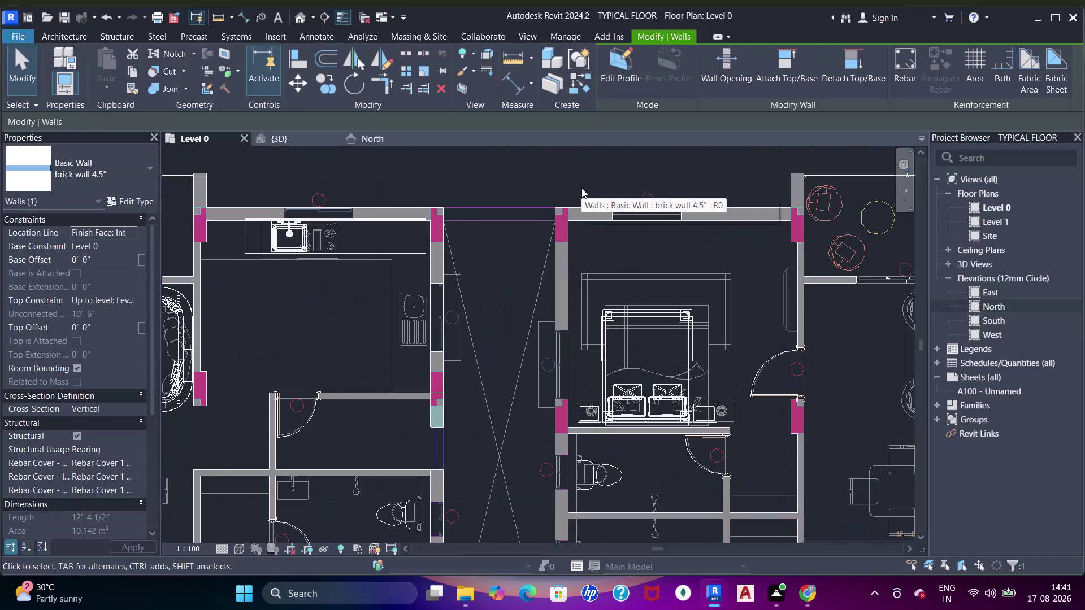
Deselect the brick wall so nothing is selected on the Level 0 plan.
middle_click(628, 219)
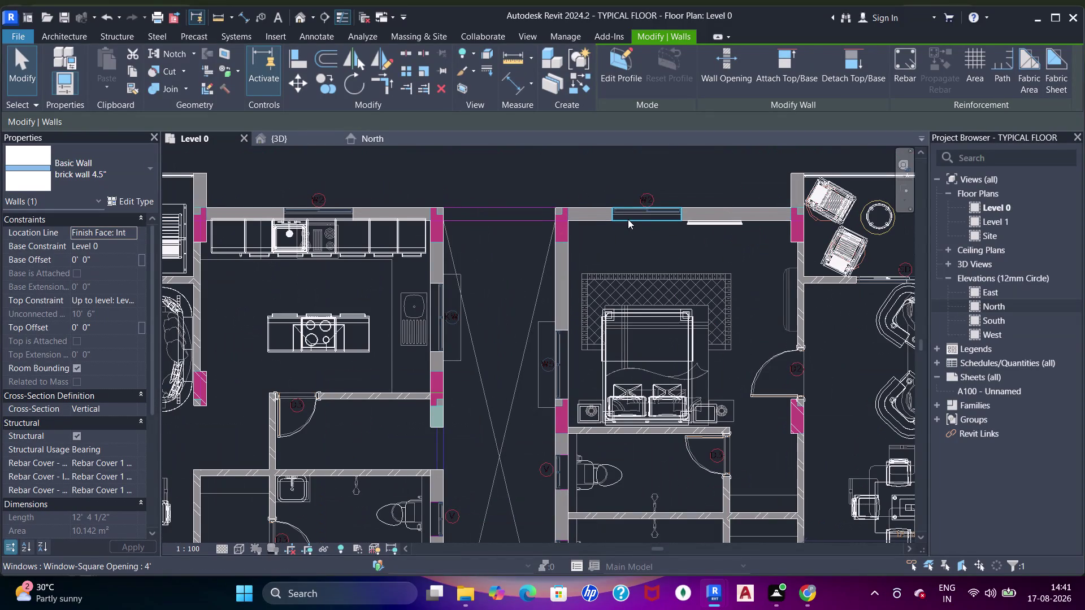
click(697, 218)
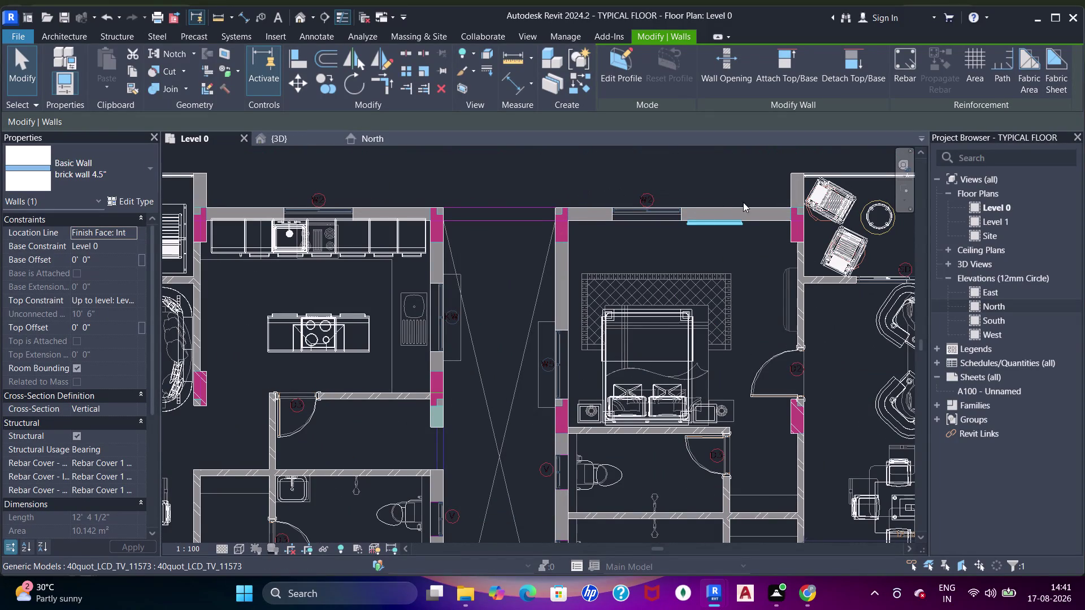
key(Escape)
key(Escape)
Pan across the plan past the lift core and lower apartments.
scroll(down, 3)
middle_drag(508, 271, 528, 198)
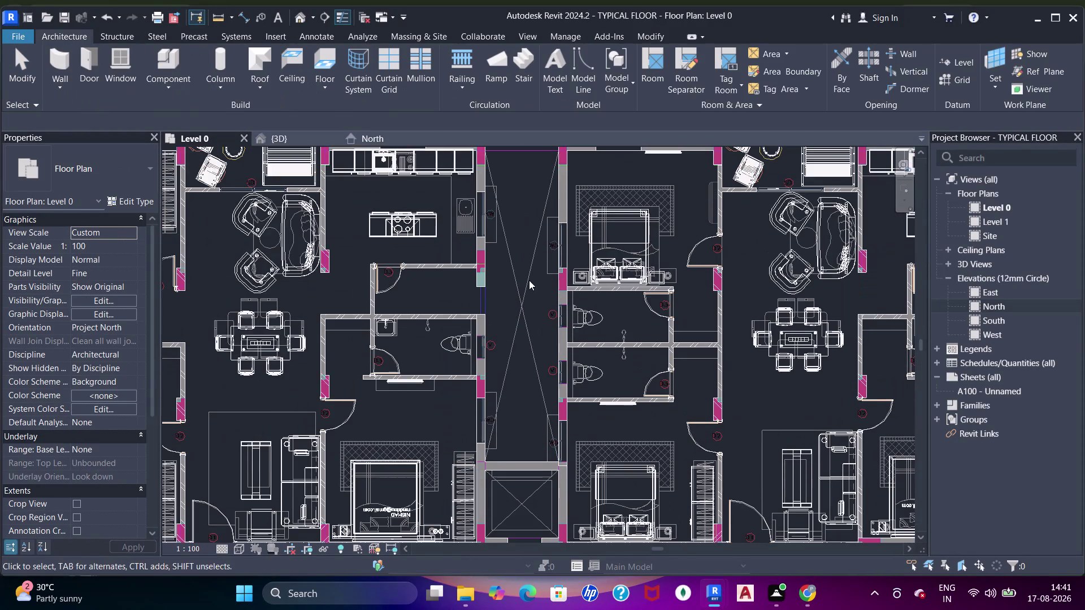
middle_drag(530, 283, 538, 189)
middle_drag(568, 309, 547, 204)
middle_drag(566, 340, 543, 250)
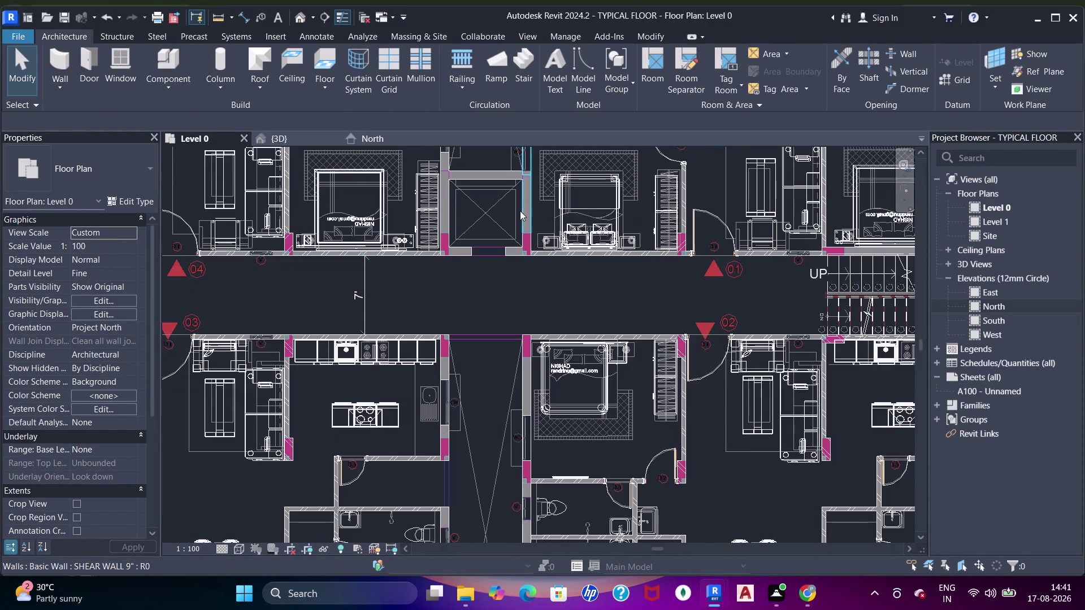
scroll(up, 3)
middle_drag(501, 211, 509, 389)
middle_drag(477, 346, 476, 408)
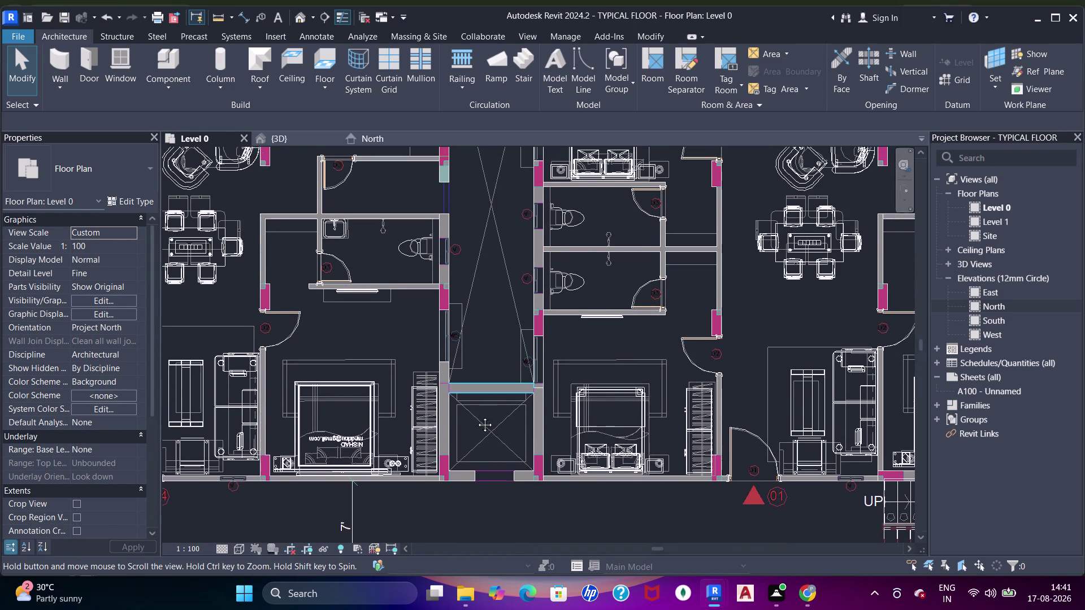
middle_drag(476, 408, 477, 427)
Center the corner bedroom and start an architectural floor sketch with the 2" type.
middle_drag(301, 309, 636, 340)
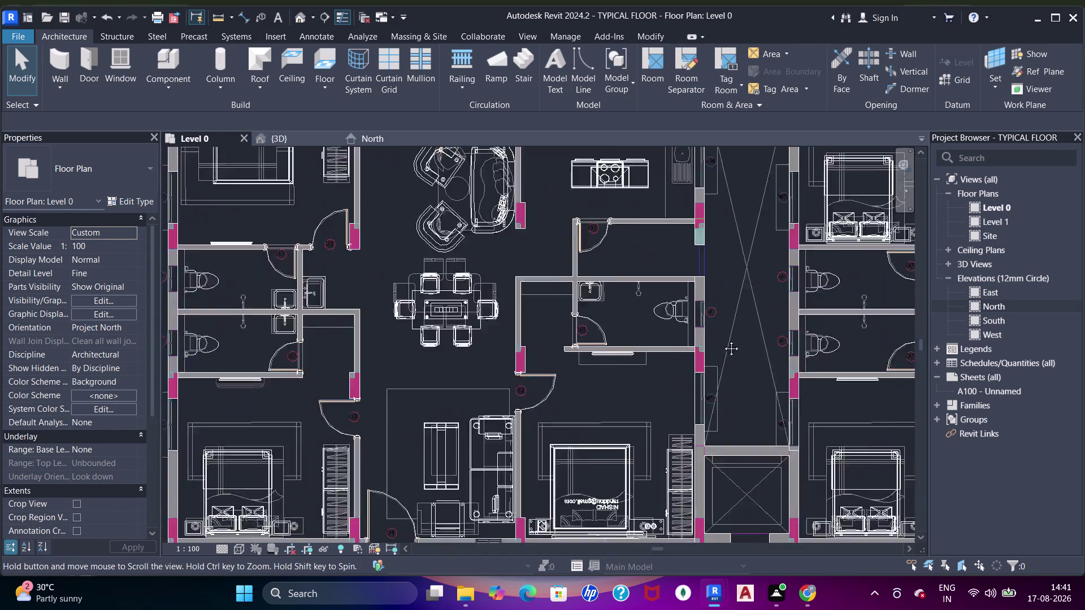
middle_drag(636, 340, 737, 336)
scroll(down, 3)
middle_drag(420, 334, 411, 452)
scroll(up, 3)
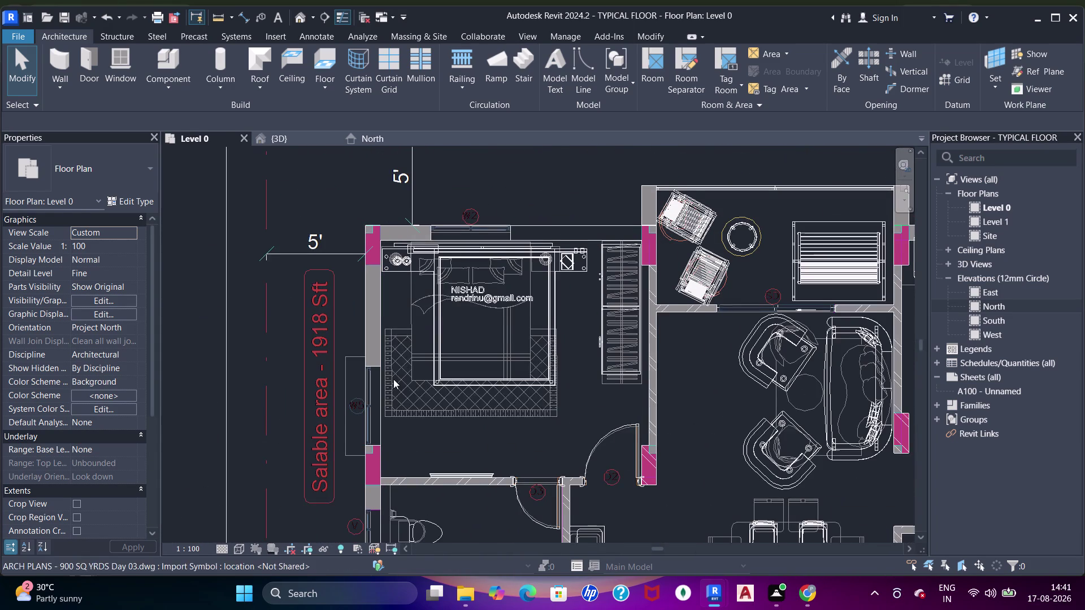
middle_drag(393, 380, 393, 349)
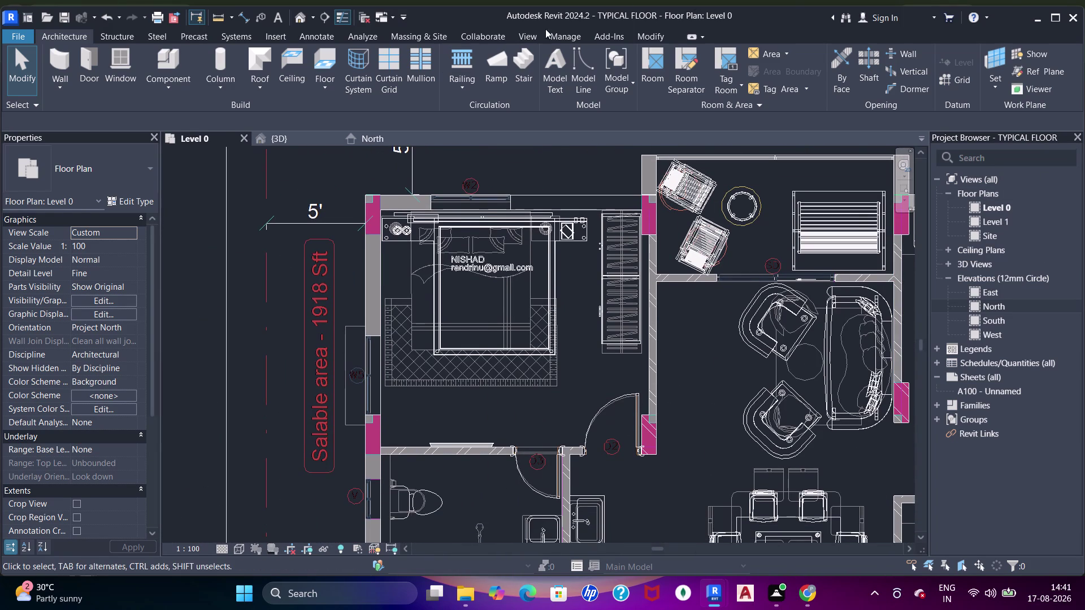
click(330, 66)
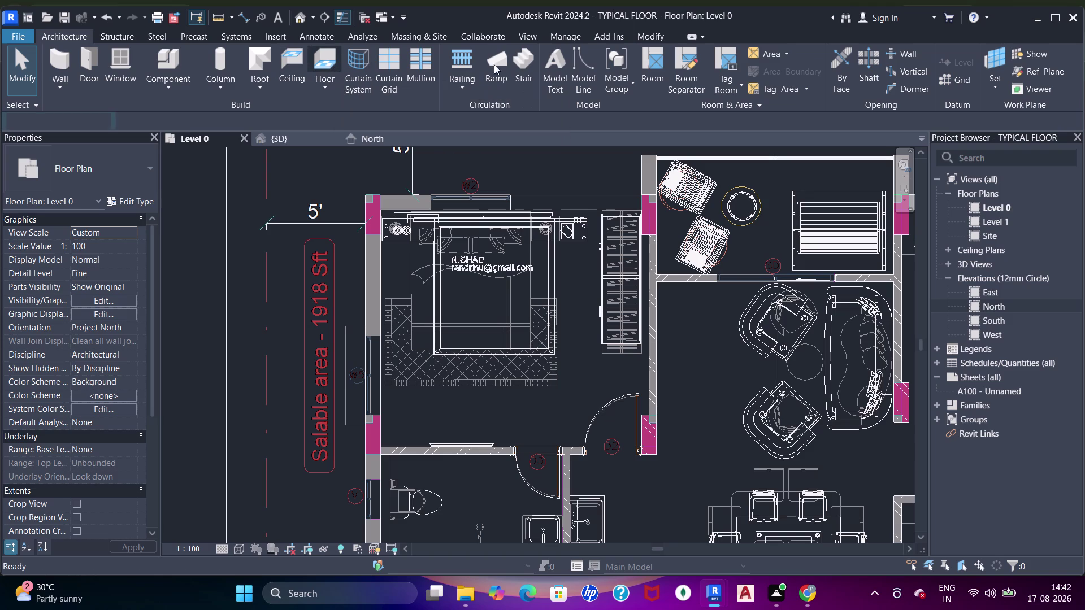
scroll(up, 3)
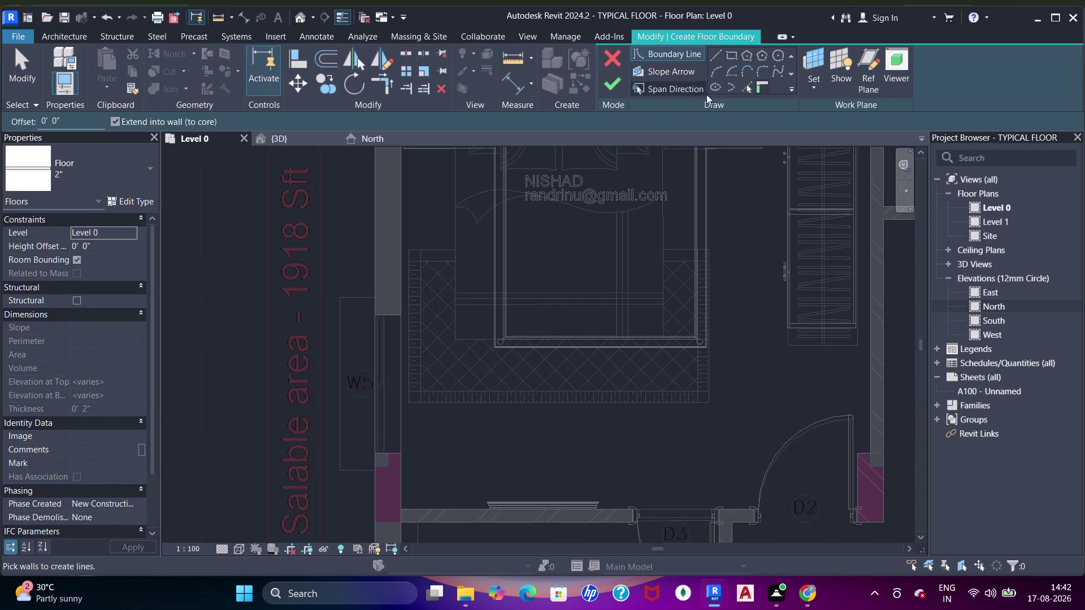
Duplicate the 2" floor type as a new type named 4".
click(62, 181)
key(Escape)
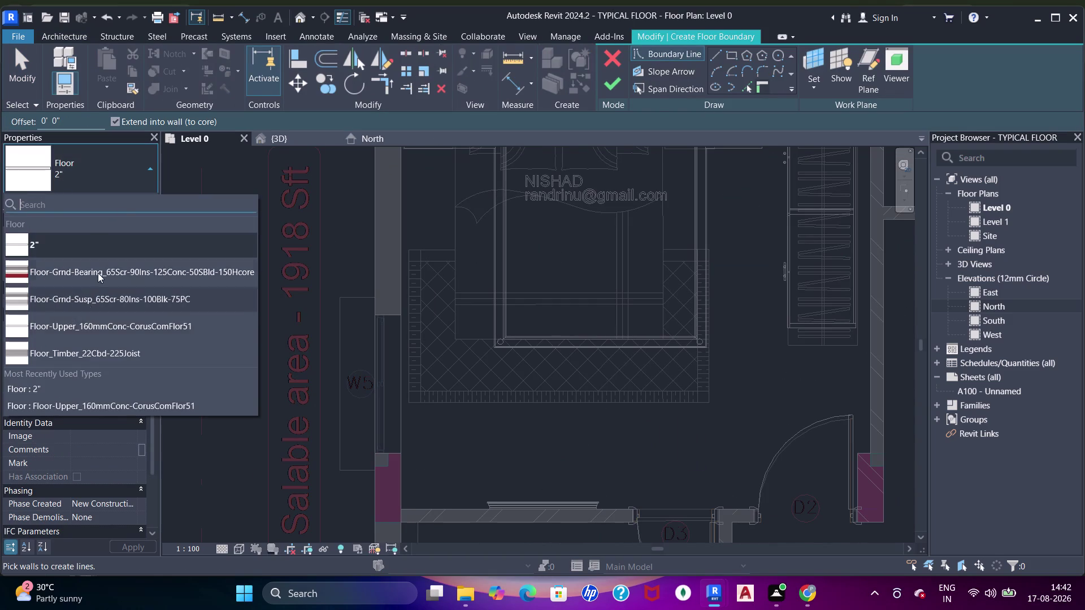
click(132, 205)
click(846, 130)
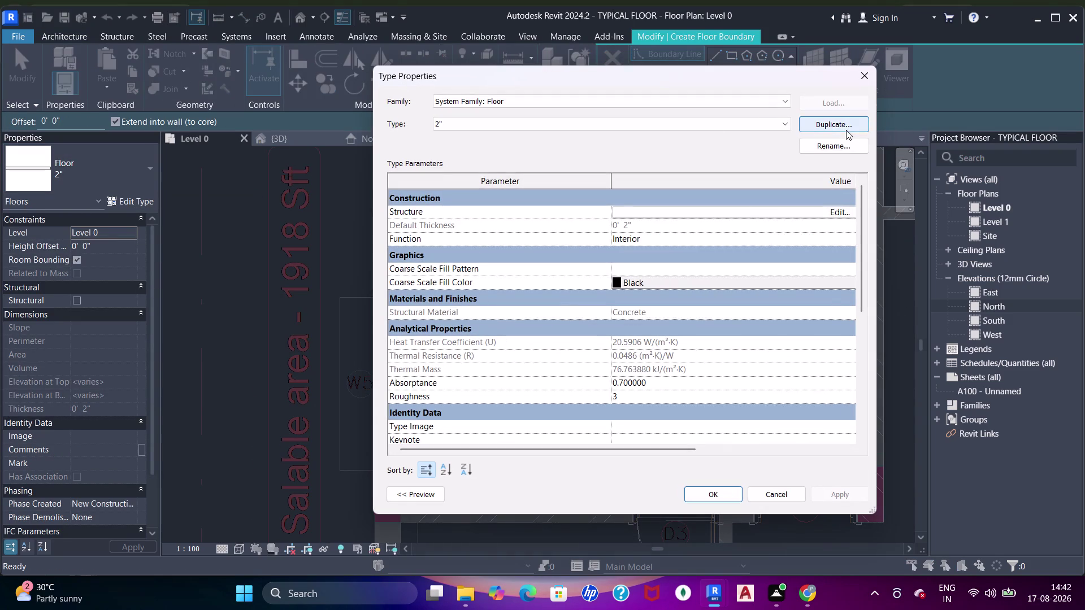
text(4)
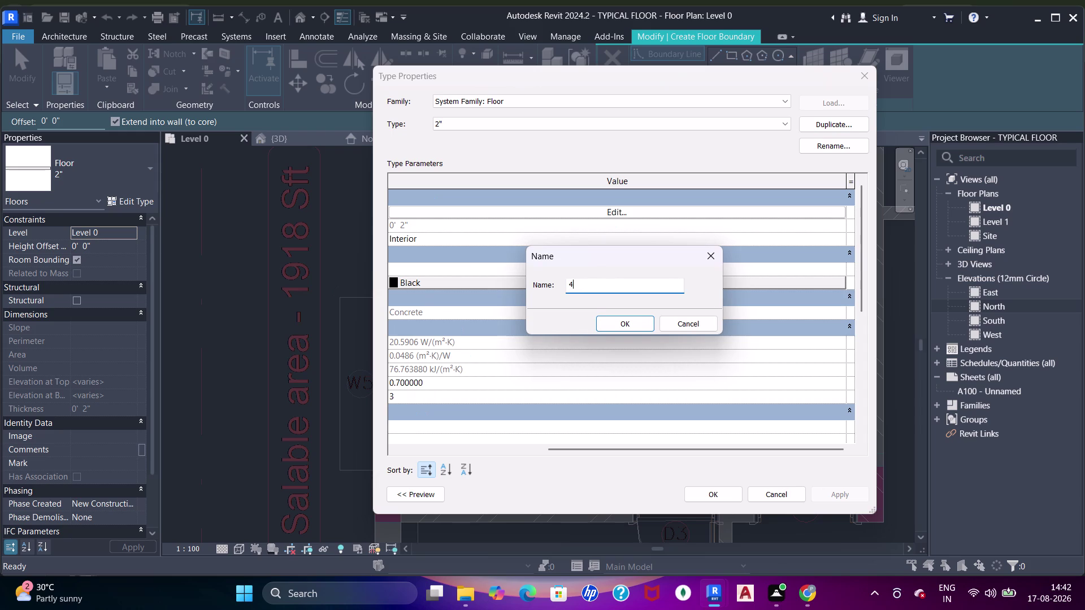
text(")
key(Return)
Set the 4" type's concrete structure layer thickness to 4" and confirm.
click(660, 213)
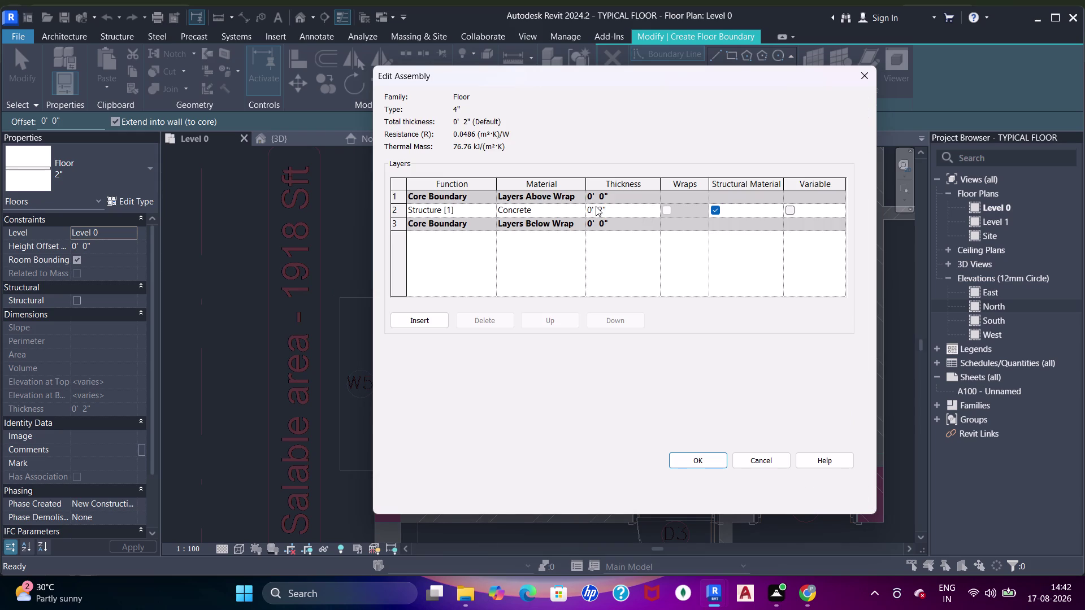
click(618, 210)
text(4")
key(Return)
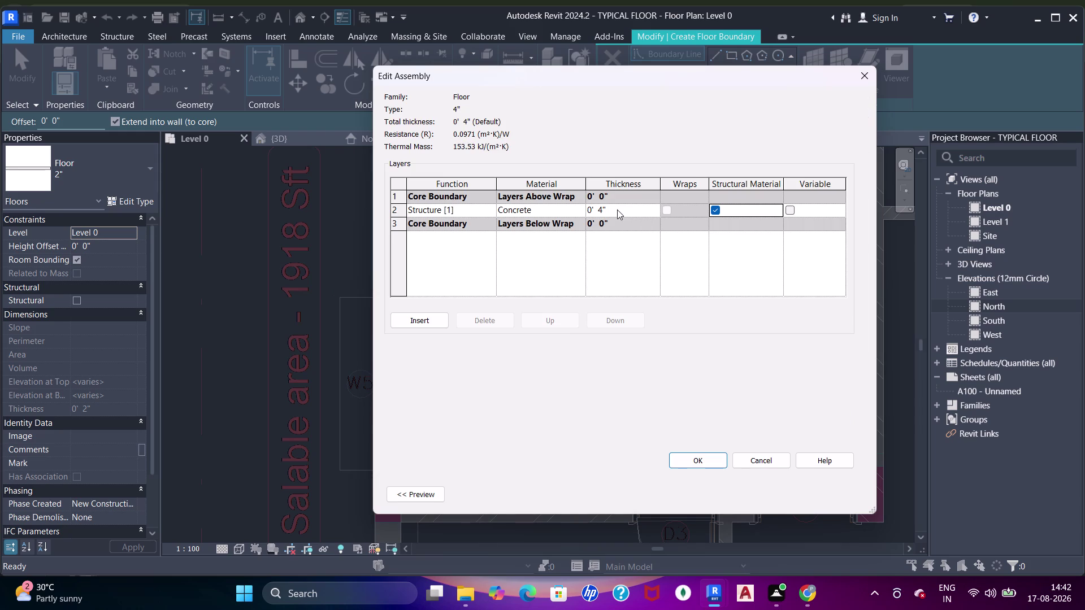
click(704, 461)
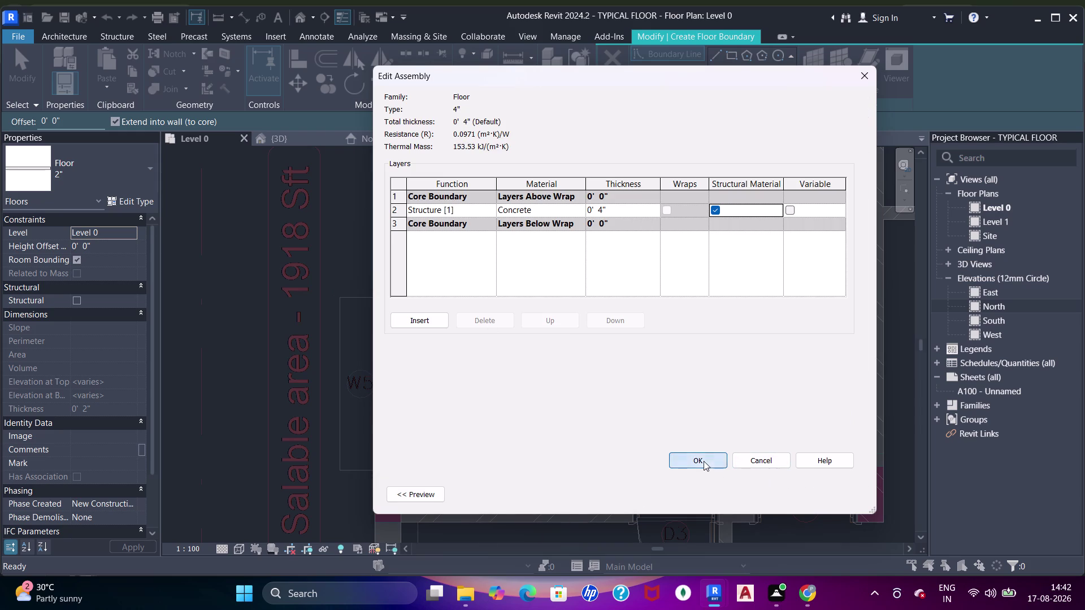
drag(834, 497, 826, 497)
click(705, 495)
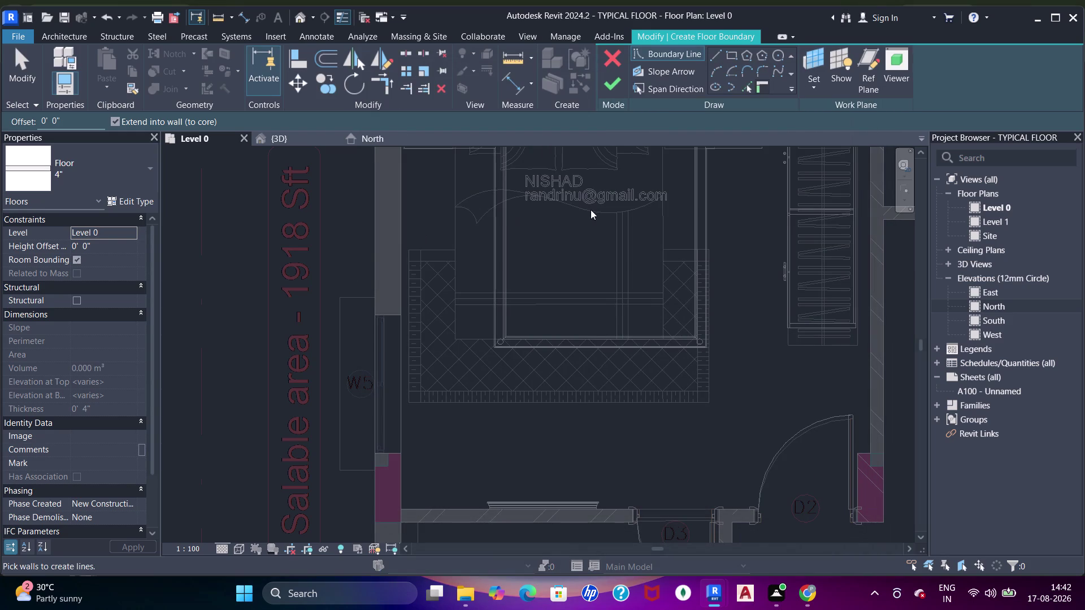
Pick boundary lines along the left wall and first window opening, down to the column edge.
click(750, 81)
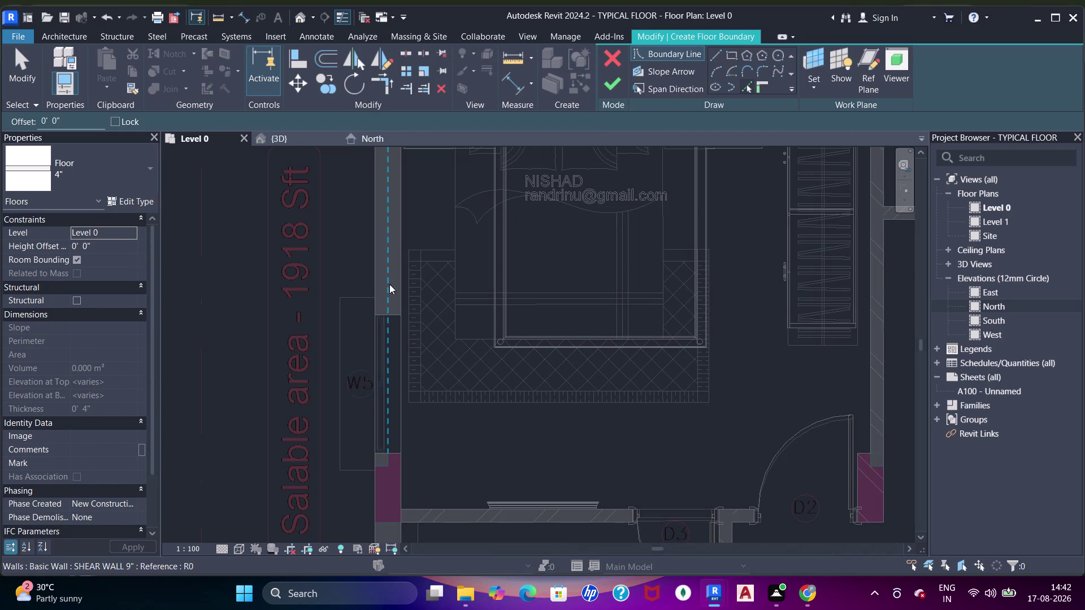
scroll(up, 3)
middle_drag(292, 357, 361, 338)
click(422, 270)
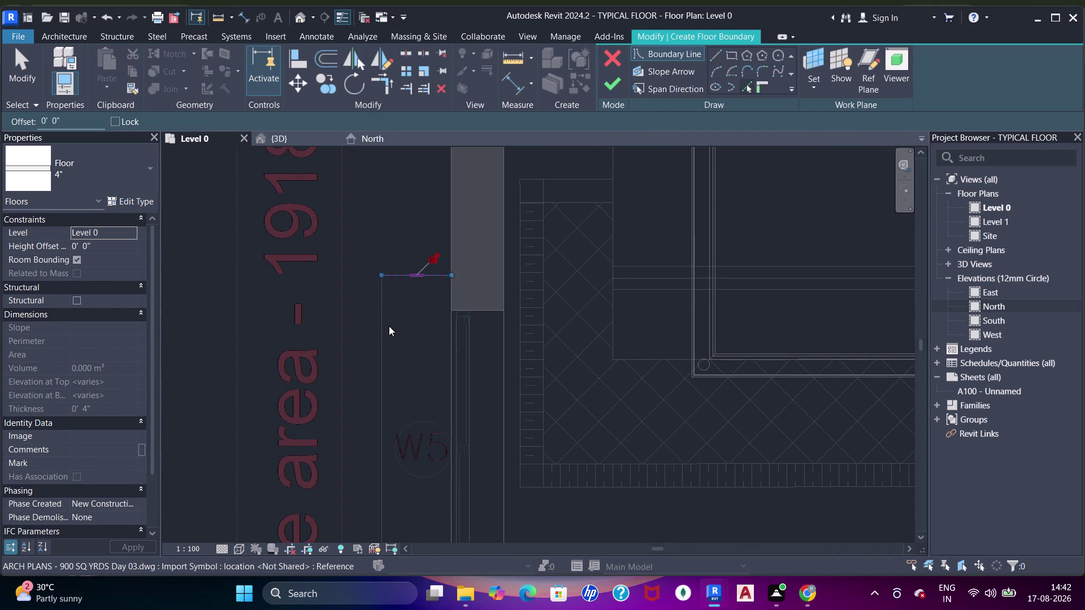
click(386, 332)
middle_drag(406, 366, 406, 202)
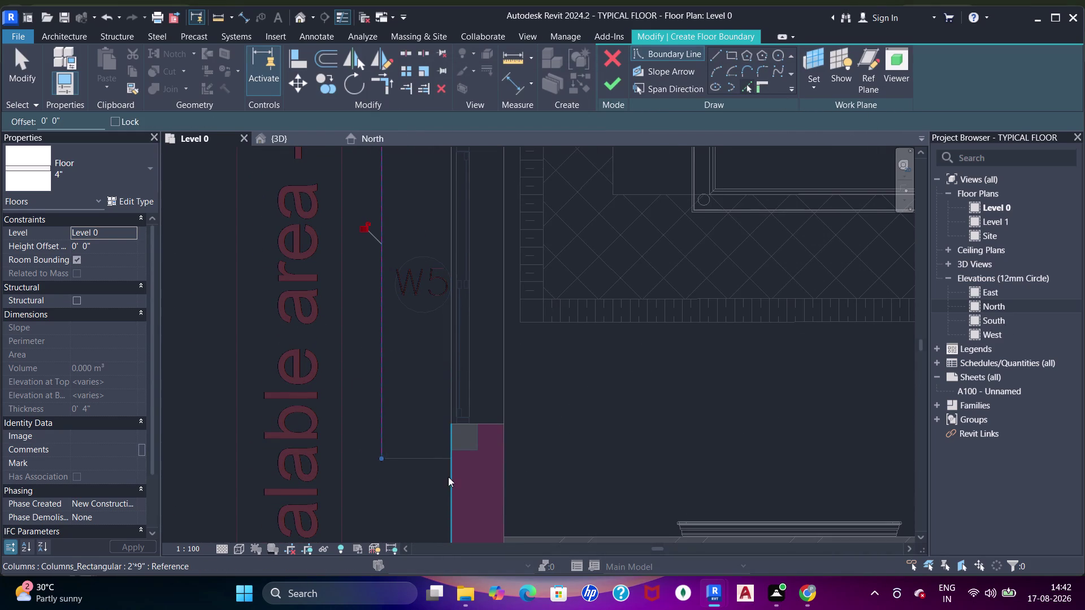
drag(448, 448, 436, 455)
click(422, 460)
key(Escape)
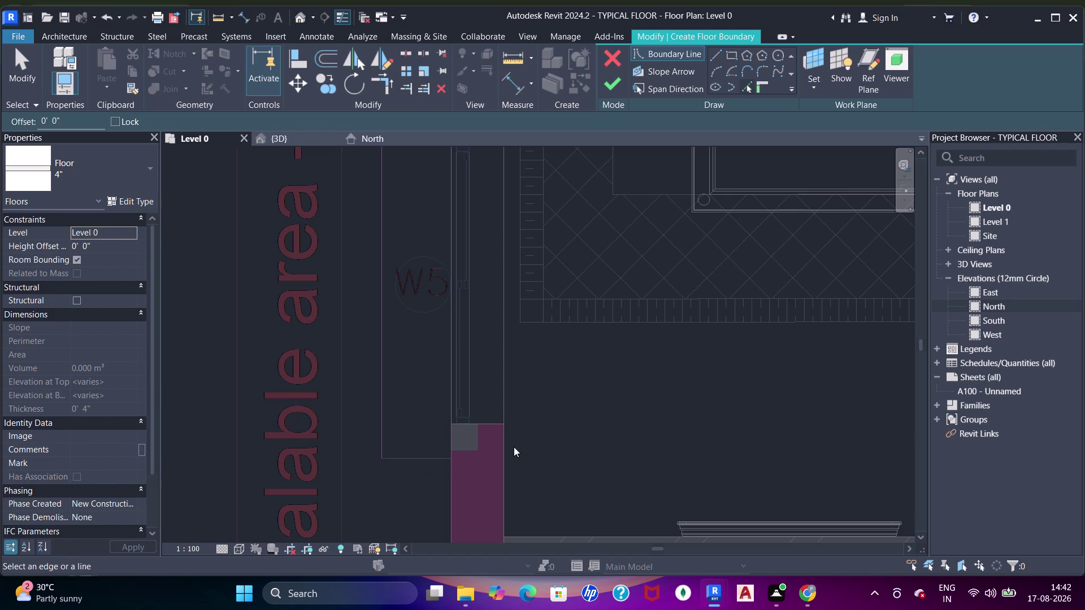
key(Escape)
key(Escape)
Trim the first window's short boundary lines to corners with the wall boundary using TR.
click(741, 89)
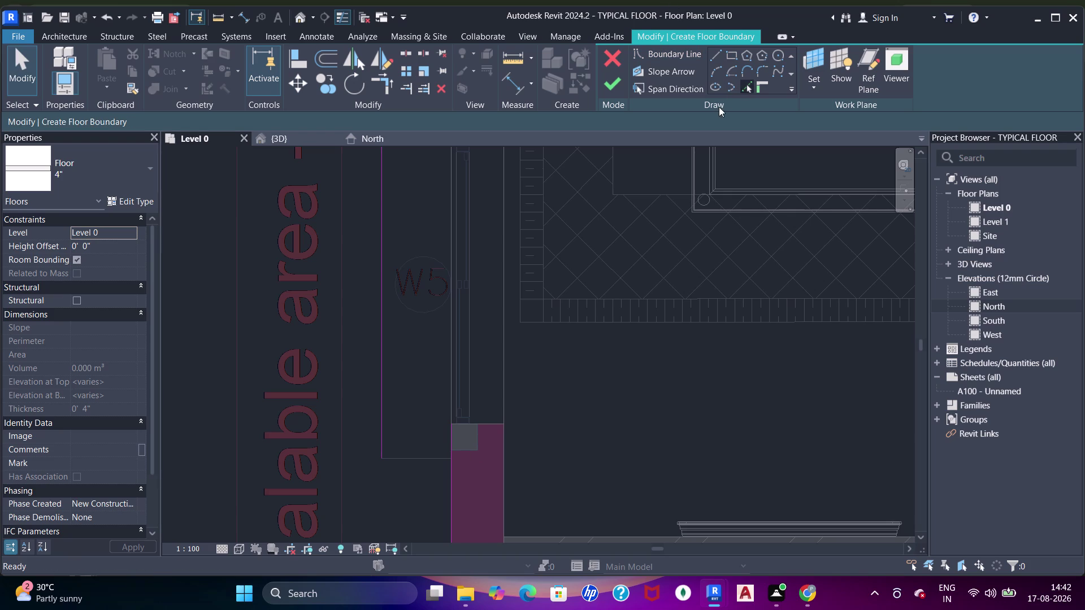
drag(415, 462, 425, 455)
key(Escape)
key(Escape)
text(t)
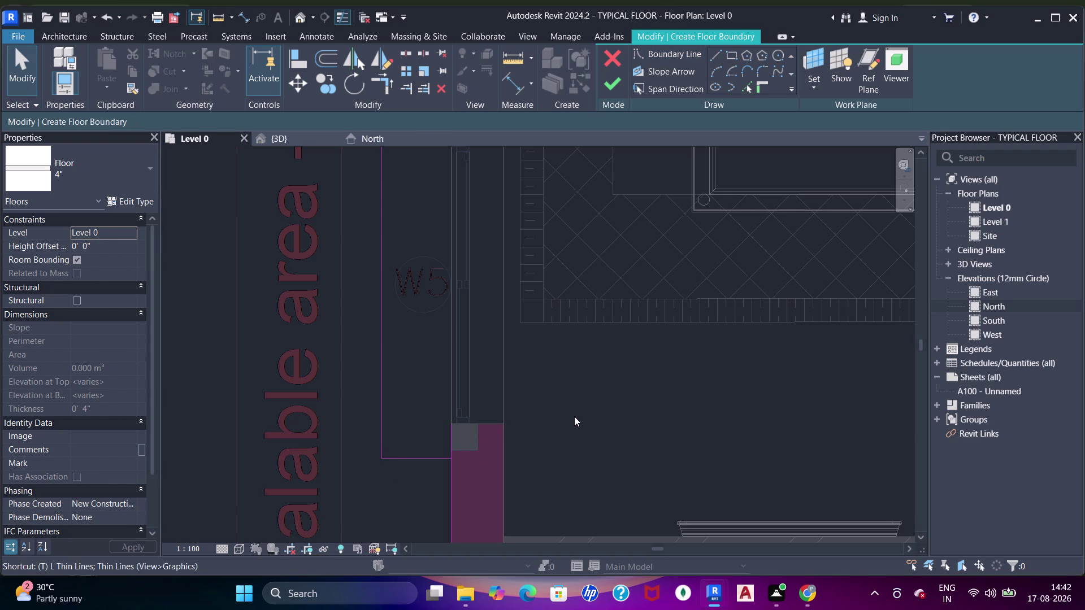
text(r)
click(447, 440)
scroll(down, 3)
middle_drag(446, 311, 459, 418)
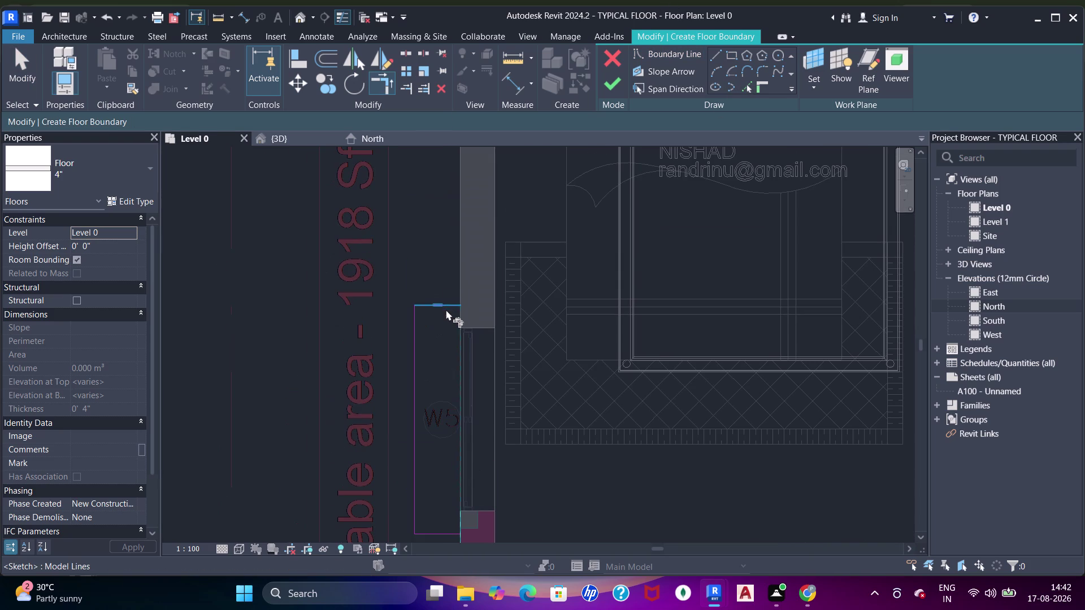
click(446, 309)
middle_drag(455, 373, 440, 198)
click(424, 355)
click(442, 326)
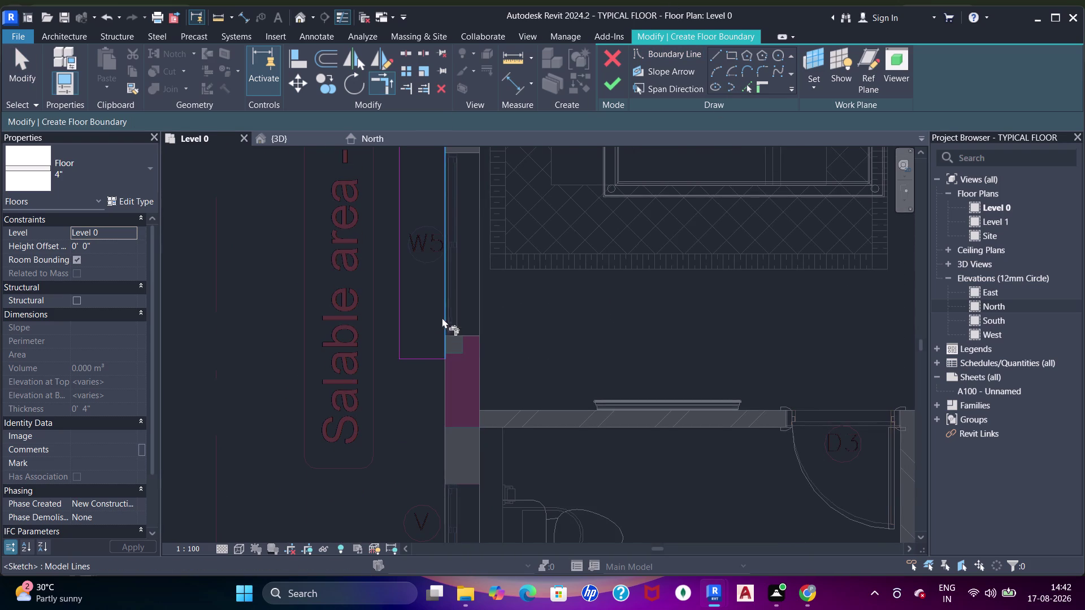
Pick boundary lines along the top, side, bottom and wall edges of the next W5 recess.
scroll(down, 3)
middle_drag(491, 252, 449, 334)
middle_drag(433, 300, 432, 326)
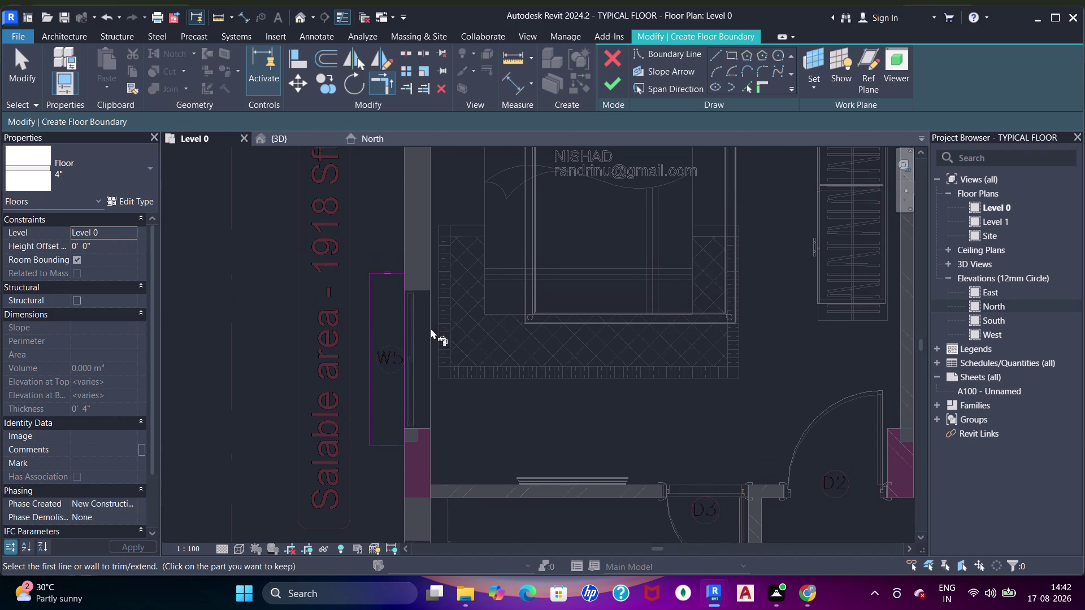
scroll(down, 3)
middle_drag(504, 219, 490, 344)
middle_drag(482, 389, 500, 201)
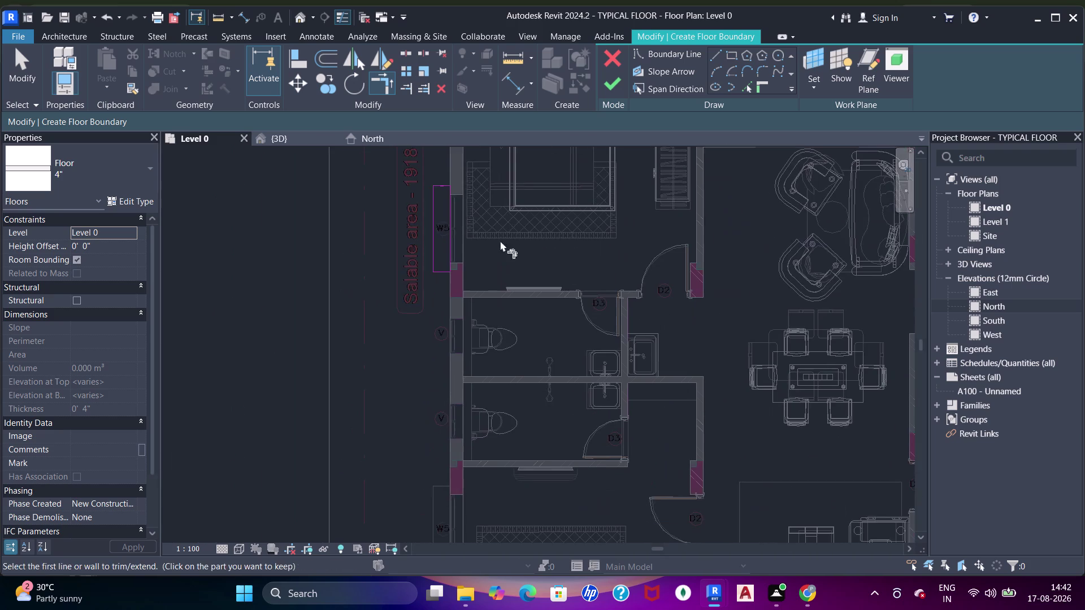
middle_drag(497, 338, 511, 211)
scroll(up, 3)
click(749, 91)
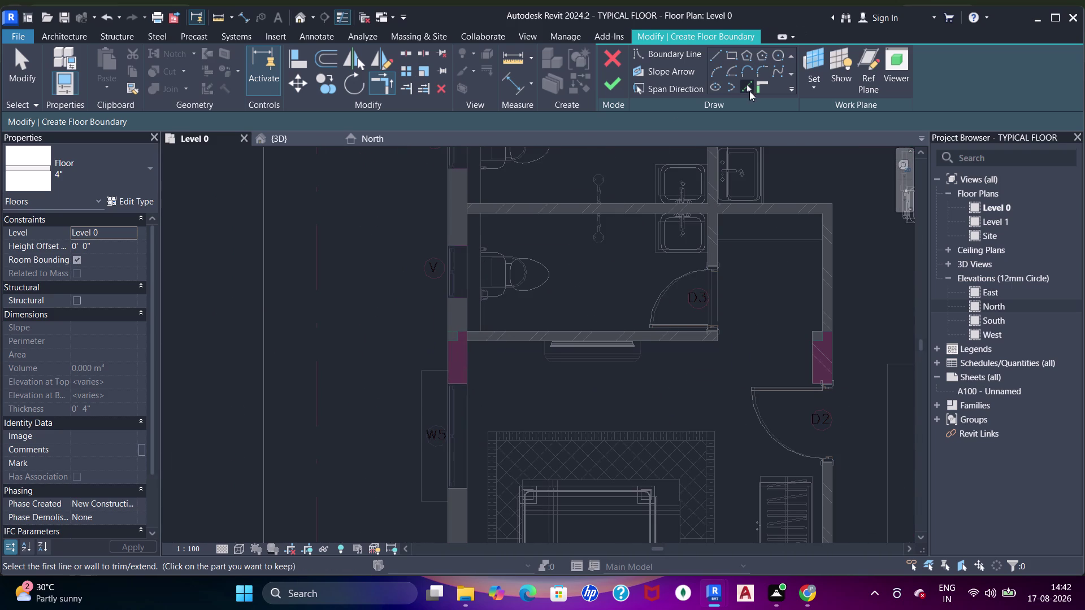
middle_drag(515, 344, 544, 254)
scroll(up, 3)
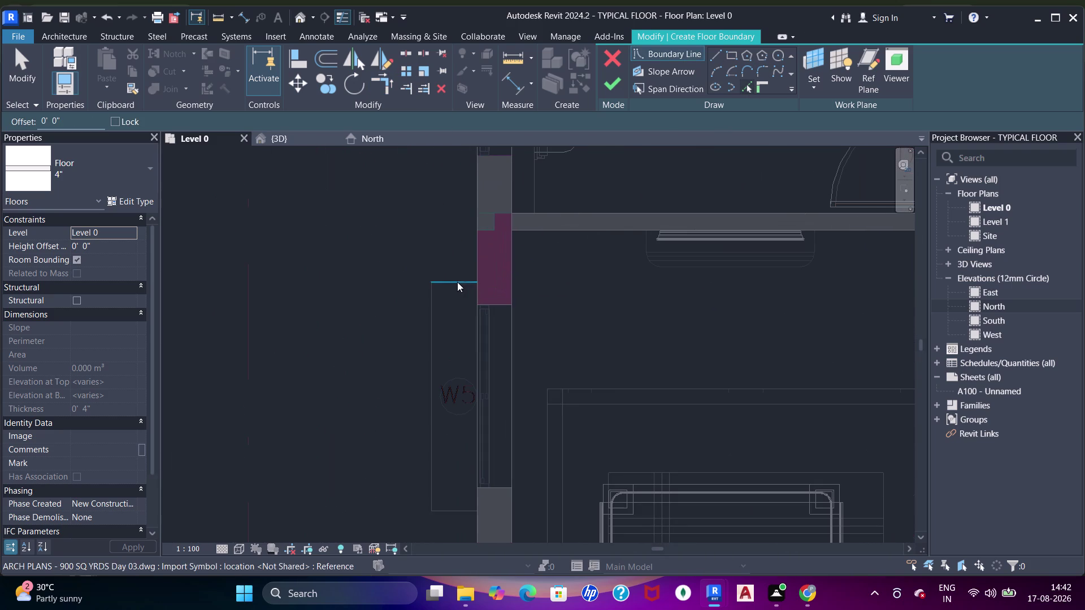
click(457, 282)
click(422, 333)
click(438, 334)
click(435, 361)
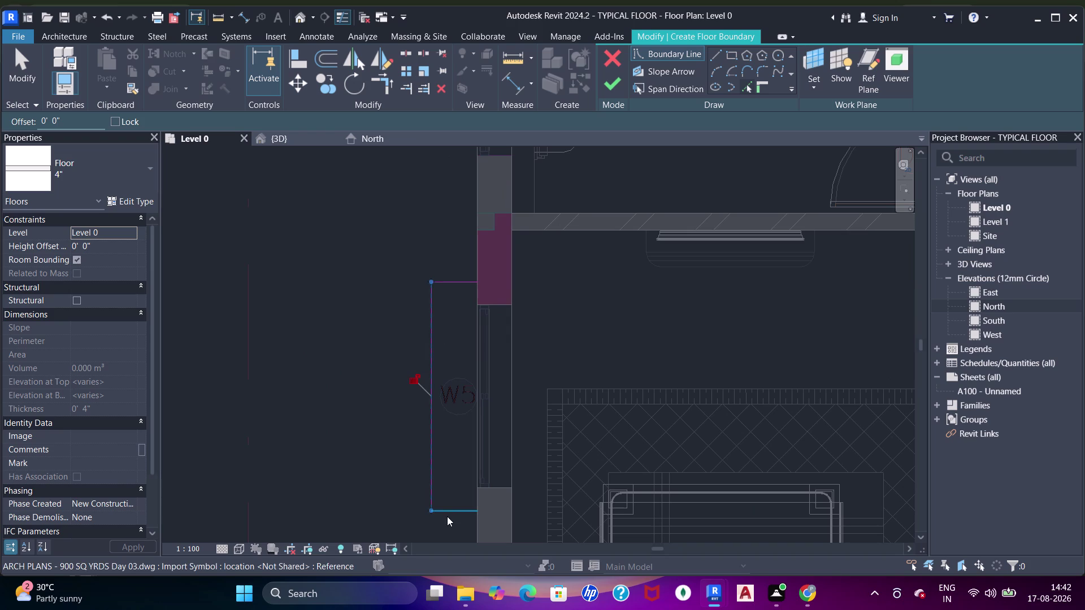
click(447, 517)
click(477, 493)
scroll(up, 3)
click(478, 498)
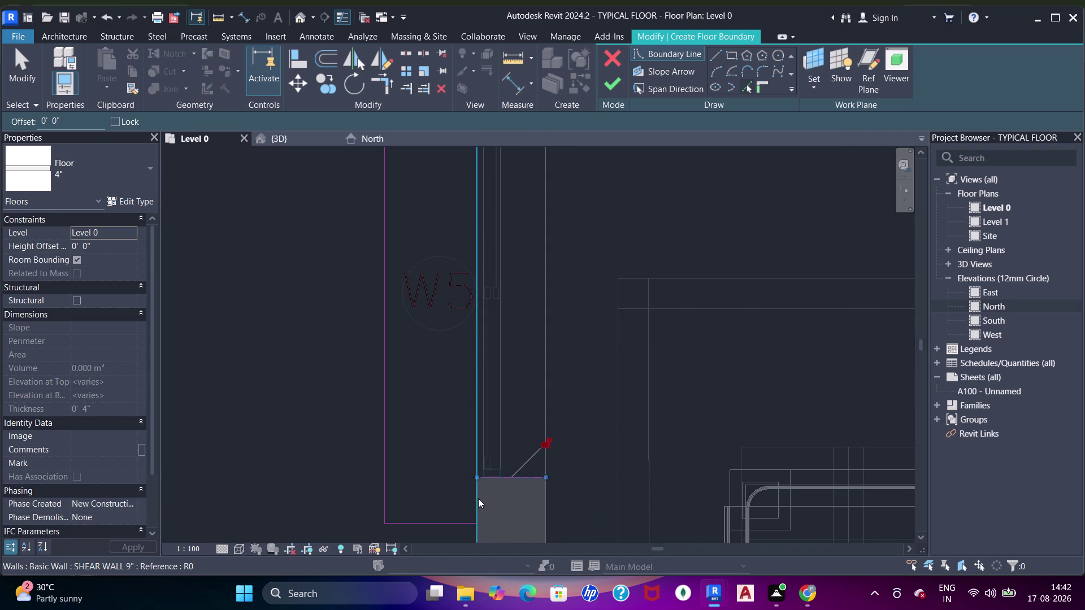
key(Escape)
key(Escape)
Trim the recess's bottom and top lines into corners with the wall edge.
key(t)
key(r)
click(462, 521)
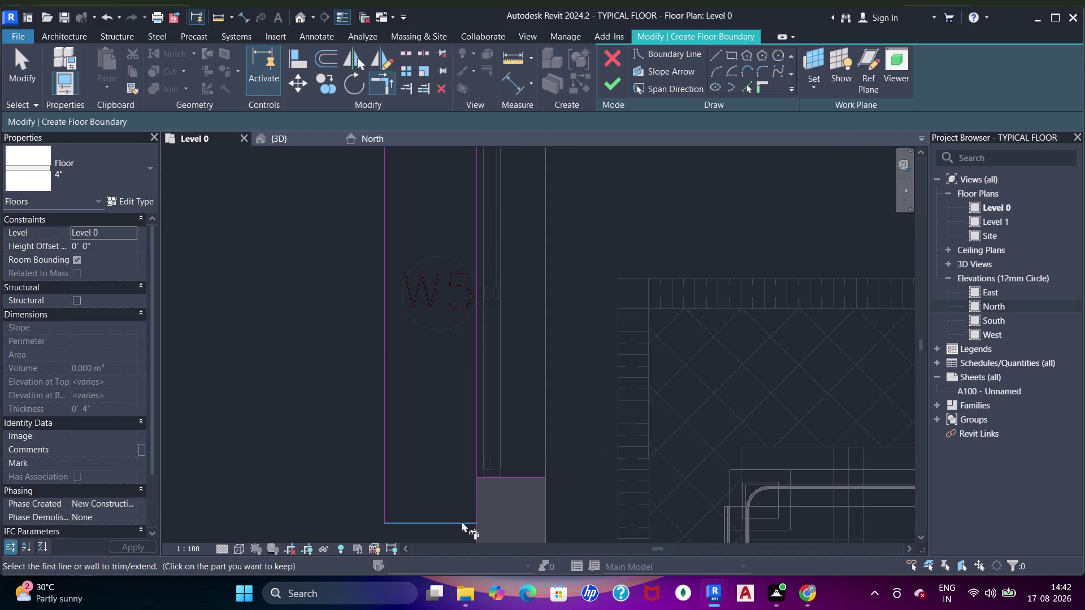
click(477, 502)
middle_drag(463, 361, 484, 476)
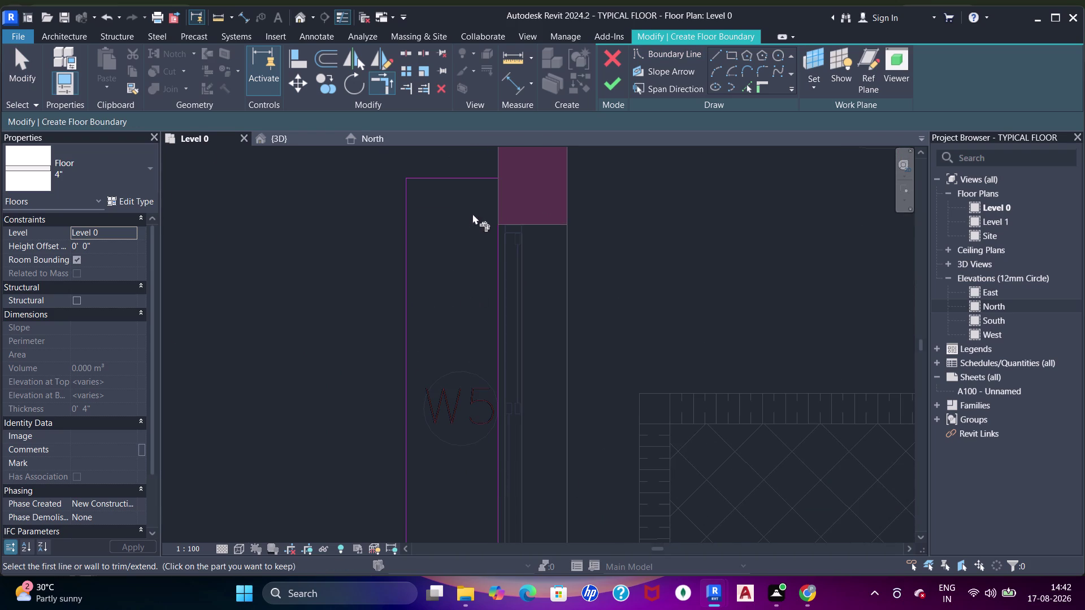
click(486, 181)
click(499, 242)
scroll(down, 3)
middle_drag(516, 317, 515, 208)
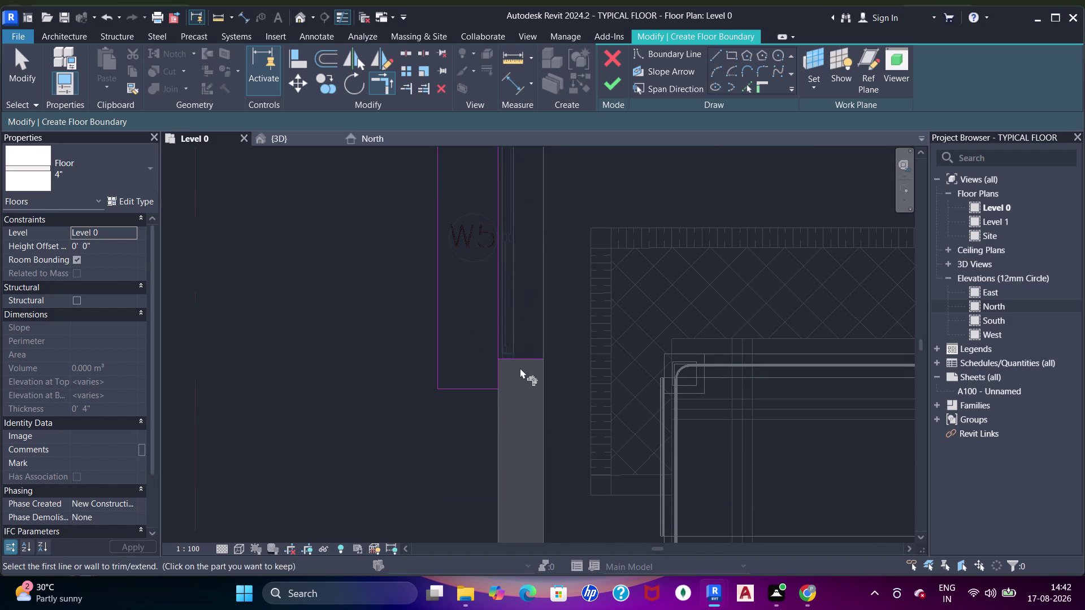
key(Escape)
key(Escape)
key(Escape)
drag(533, 381, 512, 331)
key(Delete)
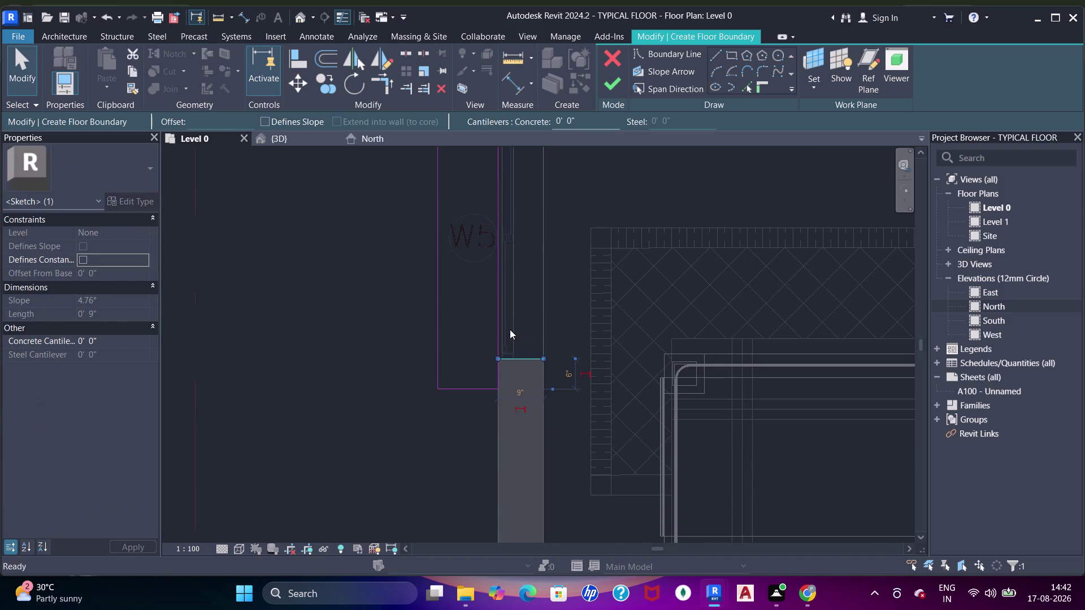
Pick boundary lines around the following W5 recess: its edges, the column and the wall.
scroll(down, 3)
middle_drag(508, 357, 522, 408)
scroll(up, 3)
scroll(down, 3)
middle_drag(538, 357, 510, 323)
scroll(down, 3)
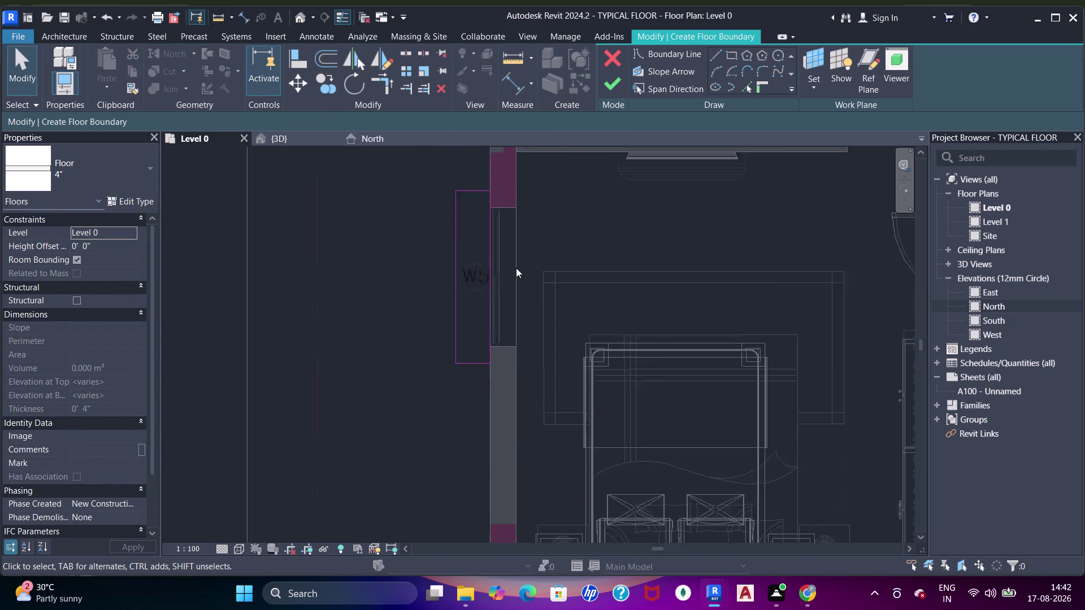
scroll(down, 3)
middle_drag(538, 309, 541, 234)
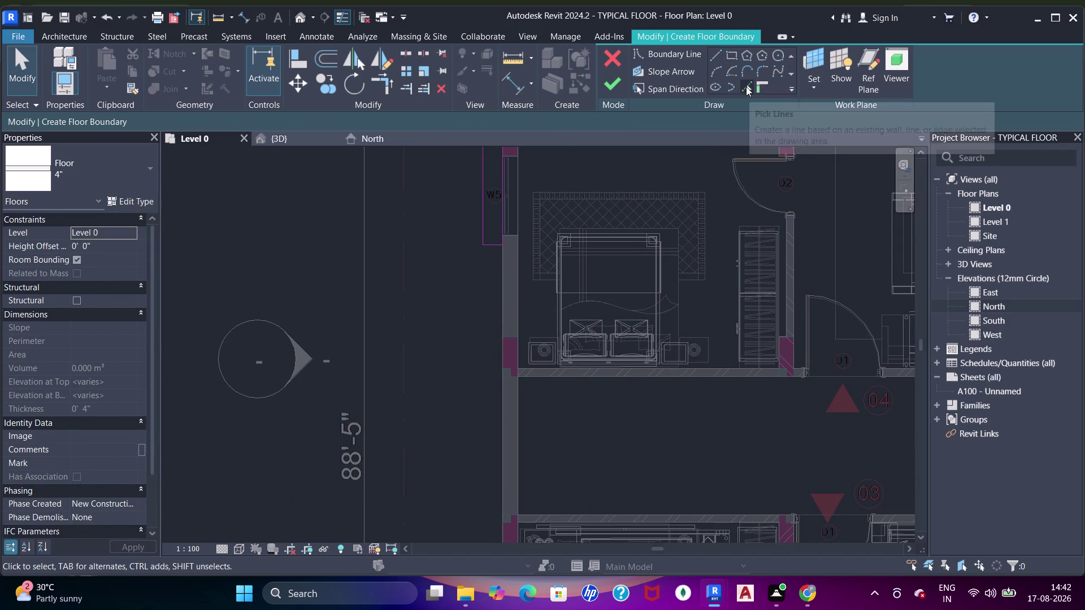
drag(747, 87, 725, 87)
middle_drag(539, 356, 554, 216)
middle_drag(528, 346, 548, 138)
scroll(up, 3)
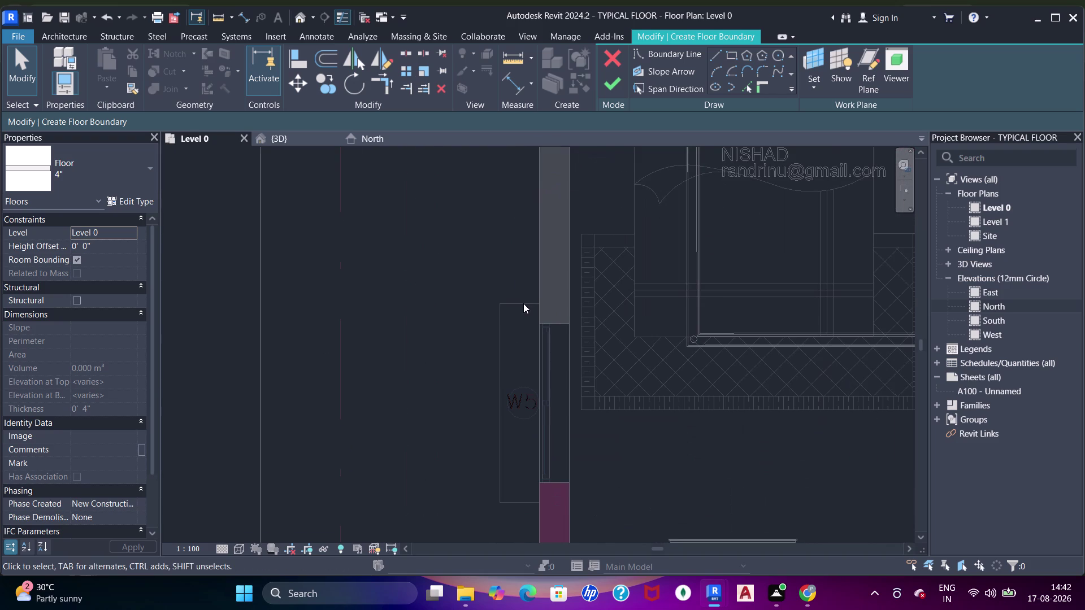
click(524, 304)
click(524, 304)
click(742, 89)
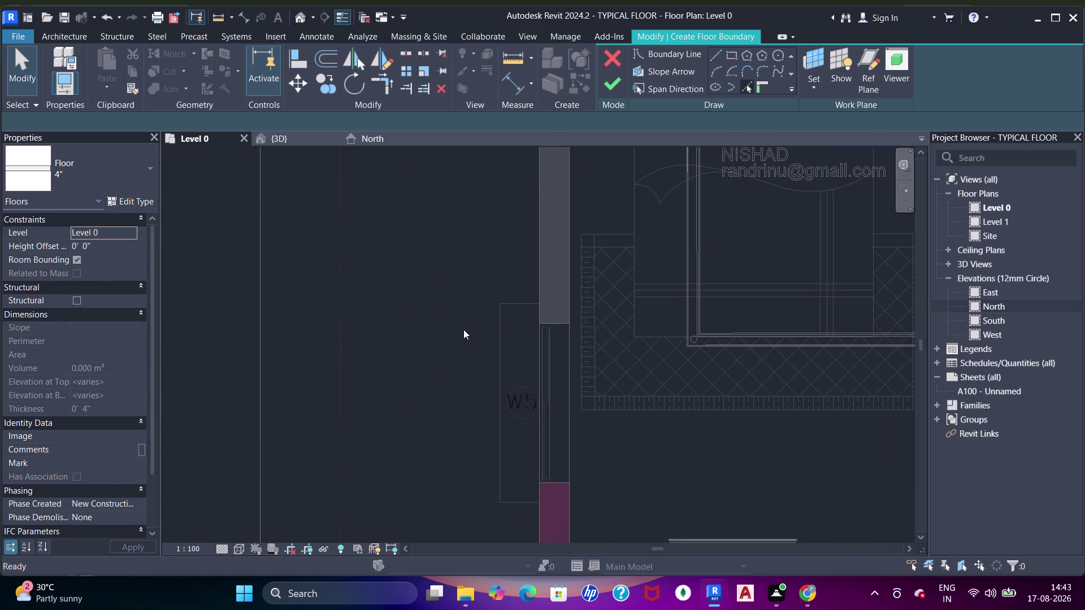
click(515, 308)
click(498, 335)
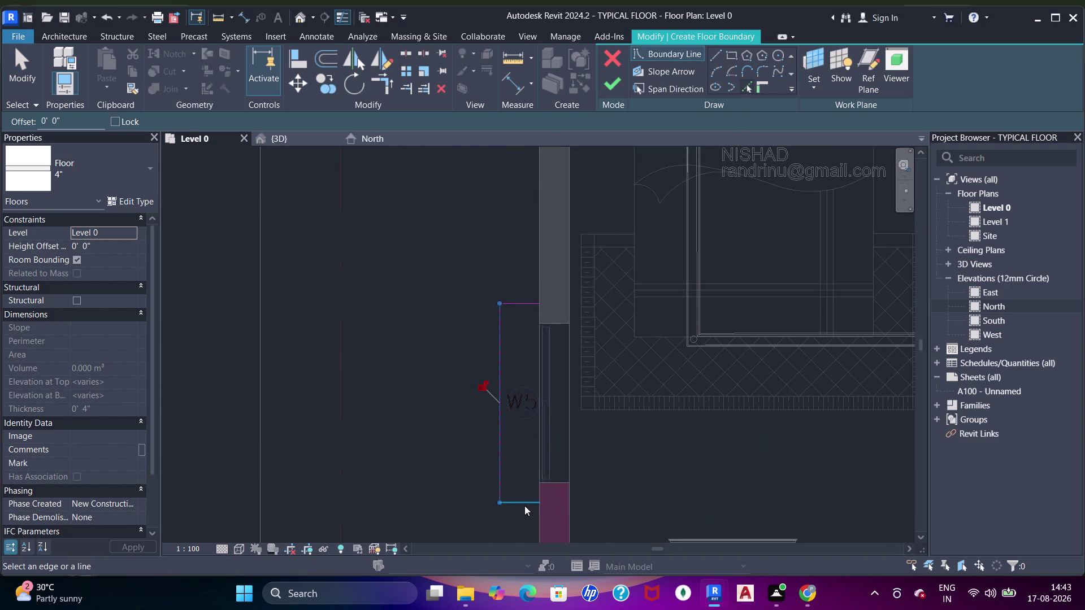
click(524, 506)
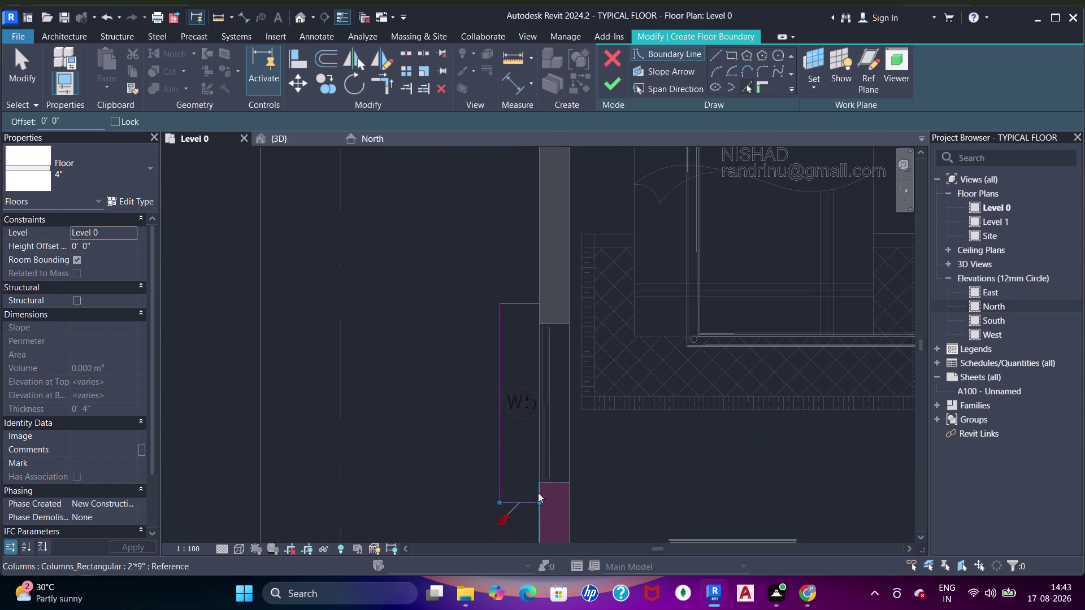
scroll(up, 3)
click(538, 489)
key(Escape)
key(Escape)
Trim that recess's bottom line to the column edge and pick its top line.
key(Escape)
key(t)
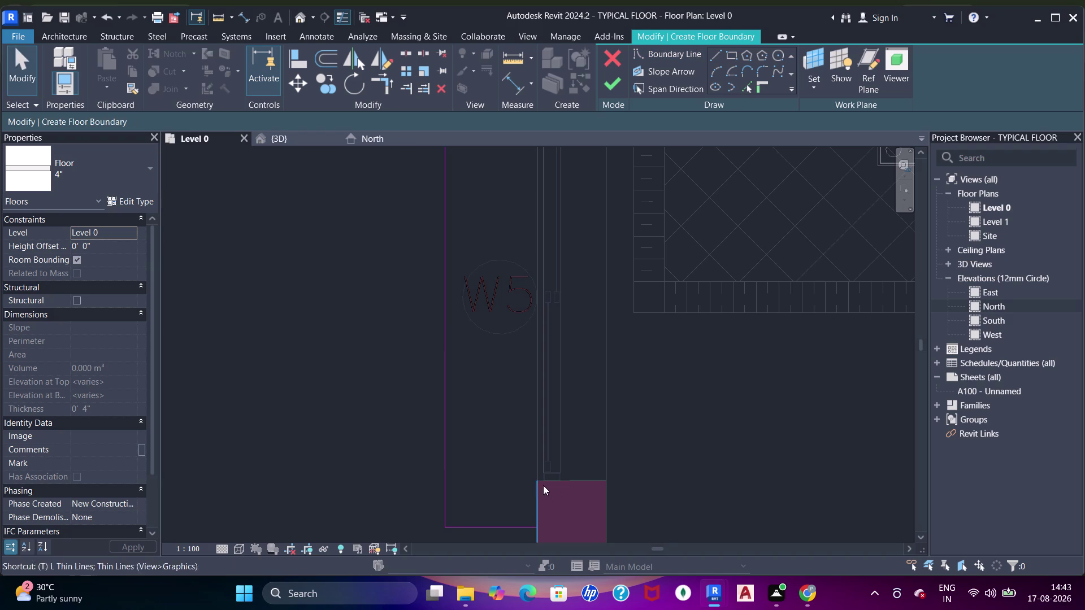
key(r)
drag(521, 529, 529, 519)
double_click(539, 504)
scroll(down, 3)
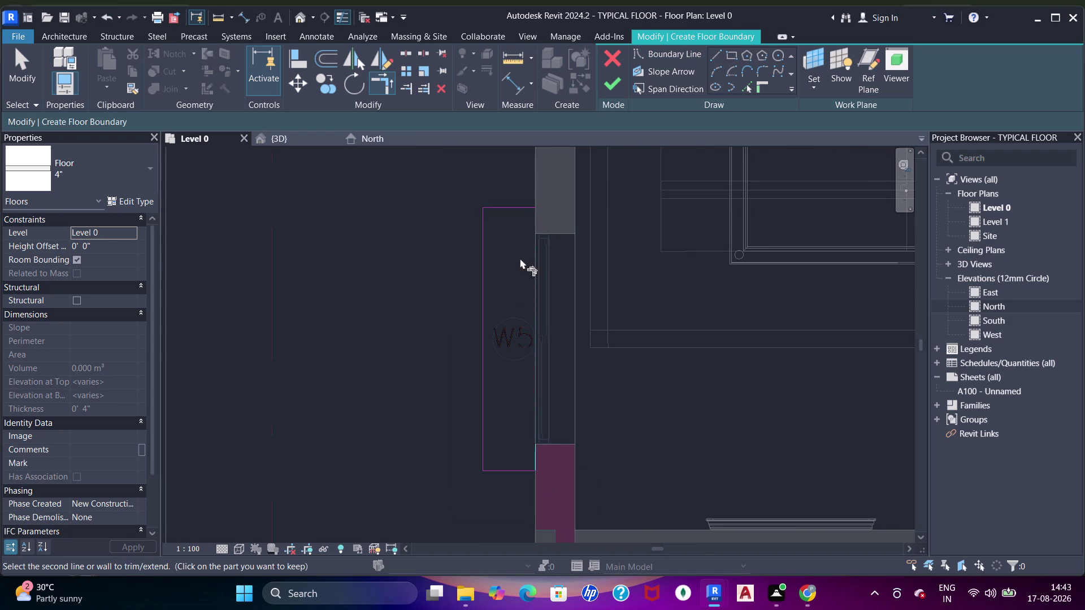
click(528, 209)
scroll(down, 3)
middle_drag(659, 383, 647, 356)
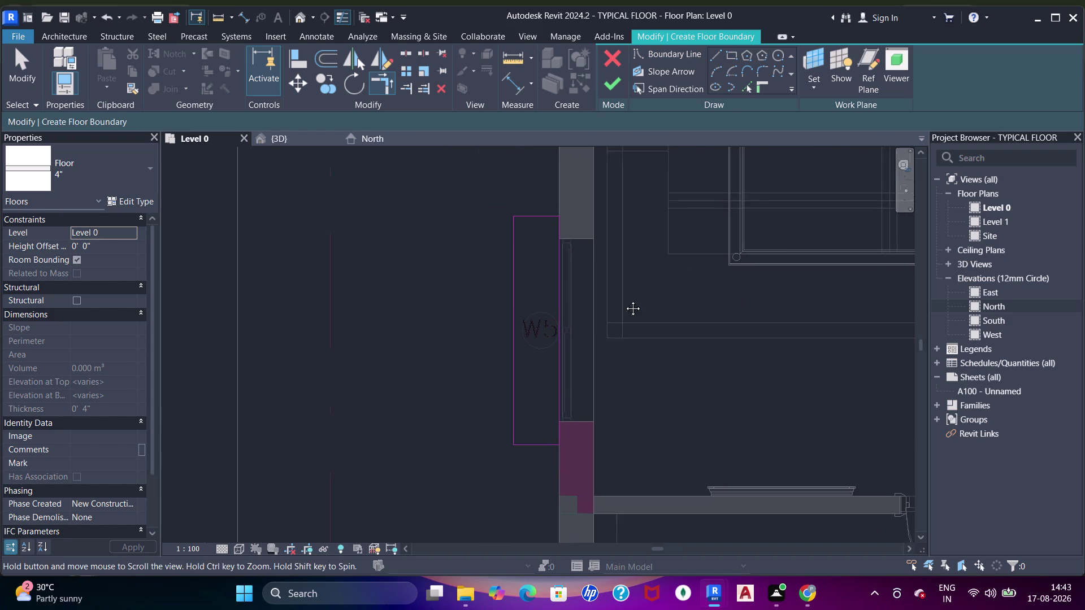
middle_drag(647, 355, 601, 205)
scroll(up, 3)
scroll(down, 3)
middle_drag(606, 360, 607, 240)
scroll(up, 3)
middle_drag(591, 321, 603, 190)
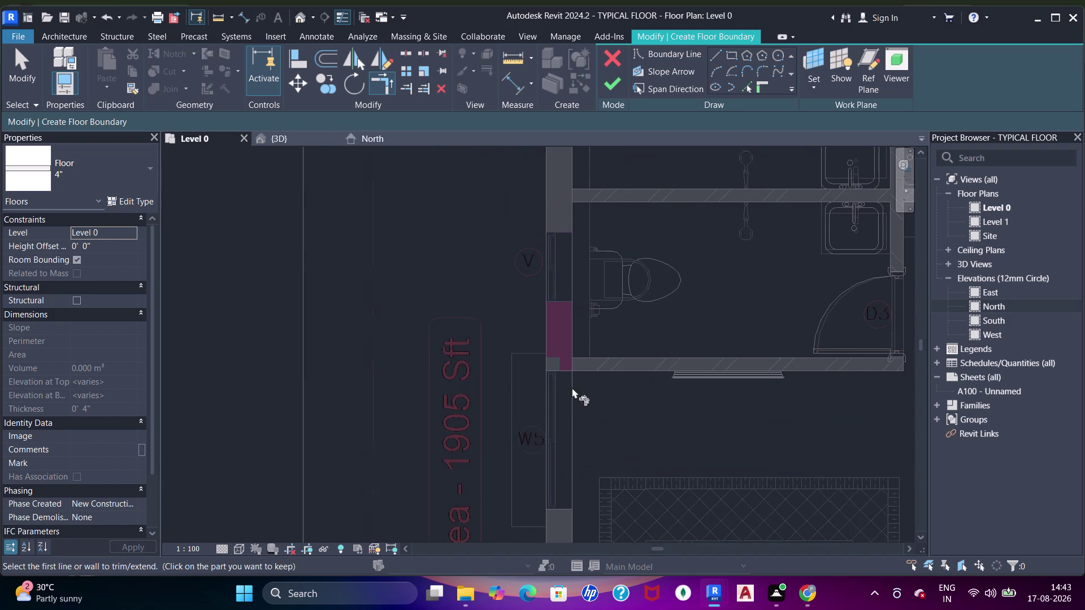
middle_drag(568, 405, 604, 306)
Pick boundary lines along the column edge, side and bottom of another W5 recess.
click(747, 85)
scroll(up, 3)
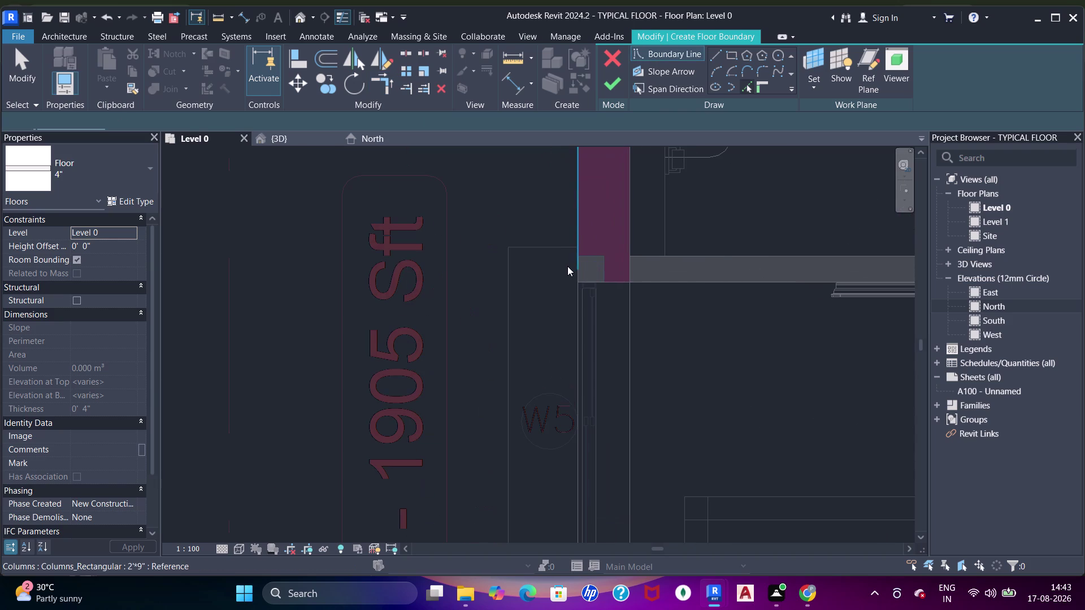
click(561, 248)
middle_drag(558, 318, 566, 170)
click(512, 260)
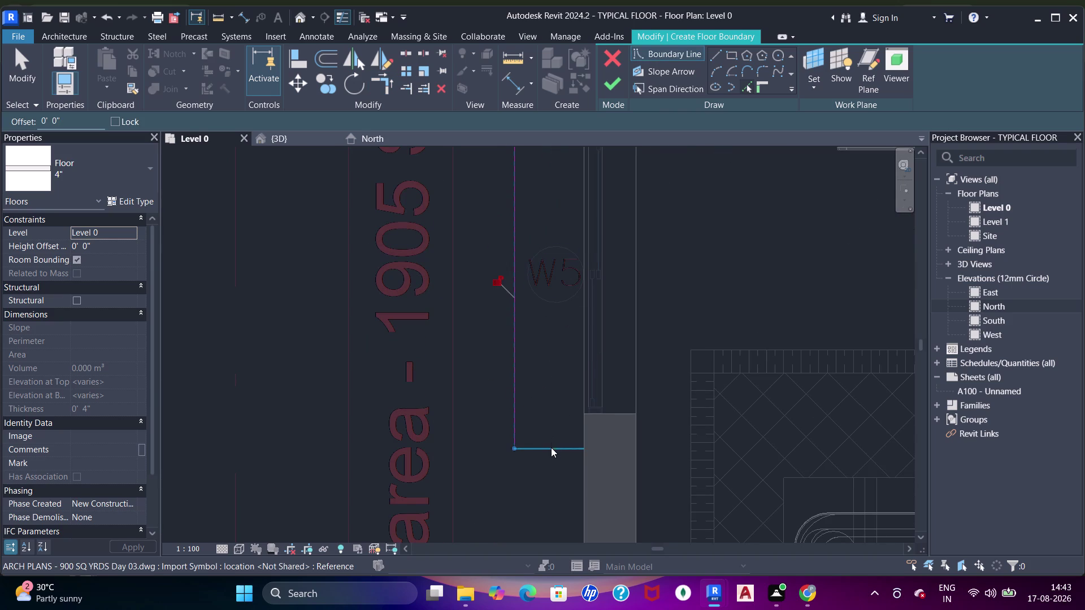
drag(551, 447, 557, 443)
click(584, 429)
key(Escape)
key(Escape)
Trim this recess's bottom and top lines into corners with the wall edge.
key(Escape)
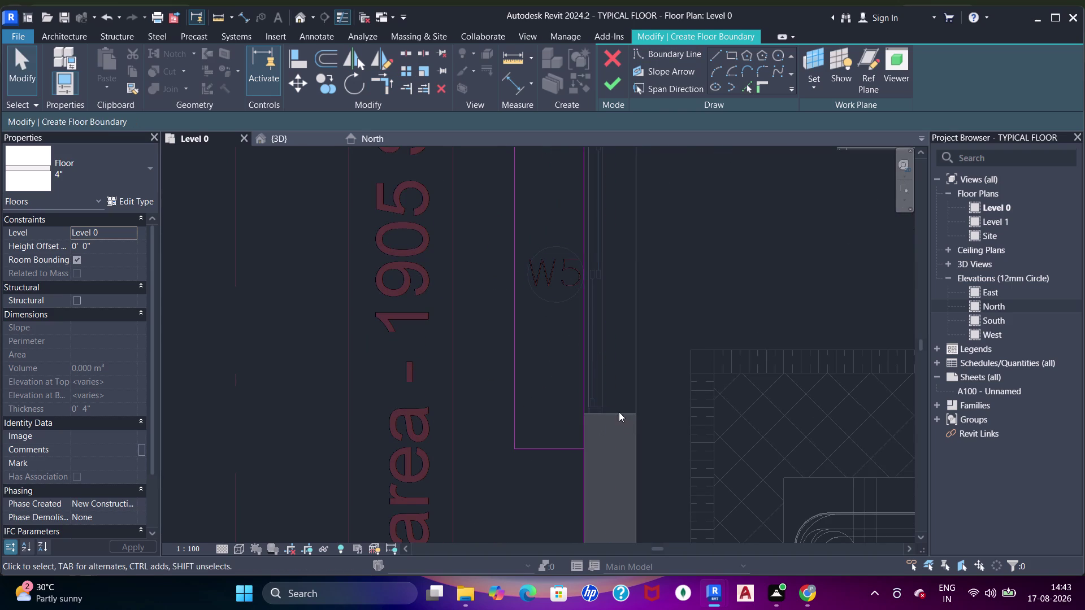
key(t)
key(r)
drag(553, 454, 567, 436)
click(587, 409)
middle_drag(560, 304, 560, 425)
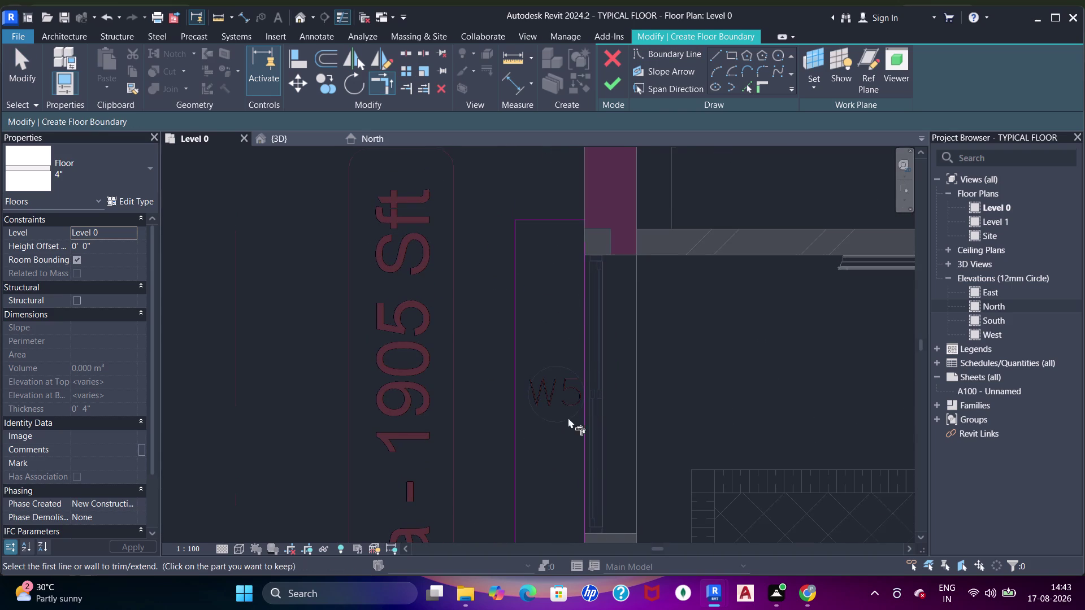
click(560, 220)
click(584, 263)
scroll(down, 3)
middle_drag(613, 322, 608, 328)
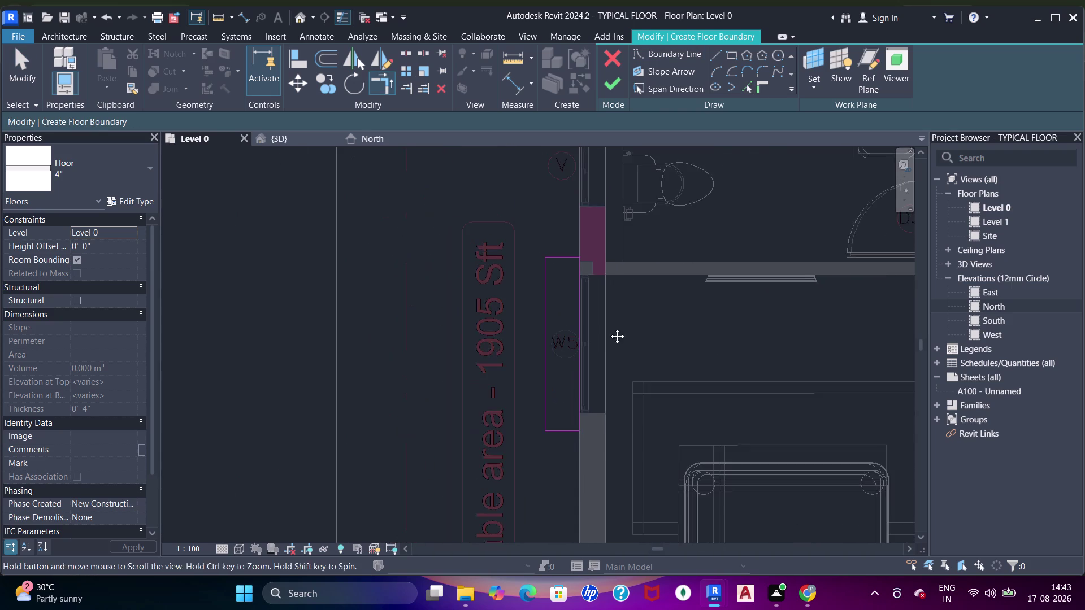
middle_drag(608, 327, 590, 298)
Pick boundary lines along the wall, bottom and both sides of the horizontal W5 recess.
click(754, 87)
scroll(down, 3)
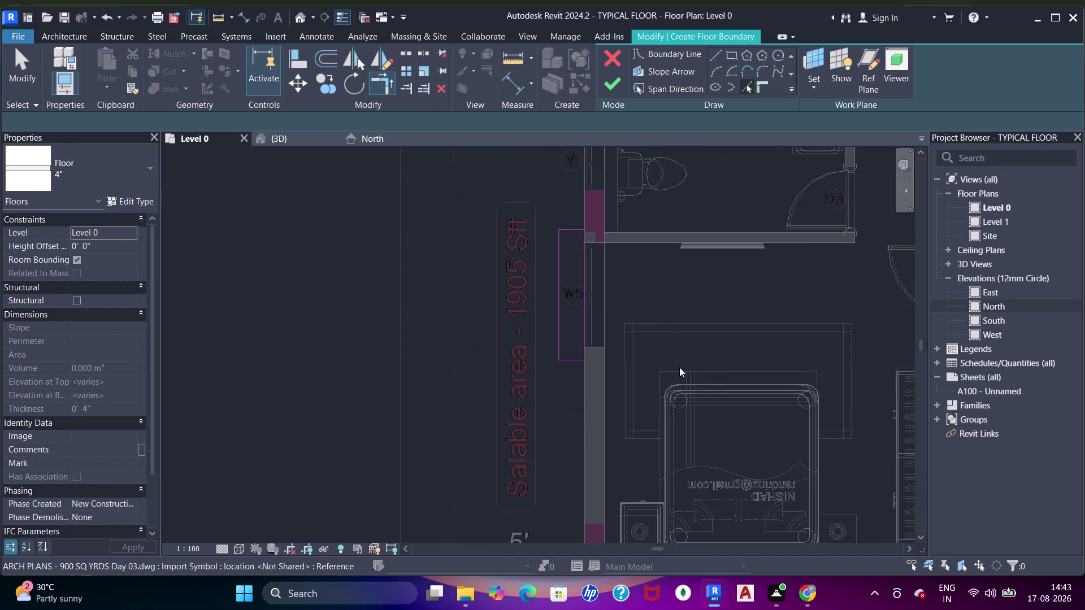
middle_drag(667, 399, 585, 273)
scroll(up, 3)
scroll(up, 3)
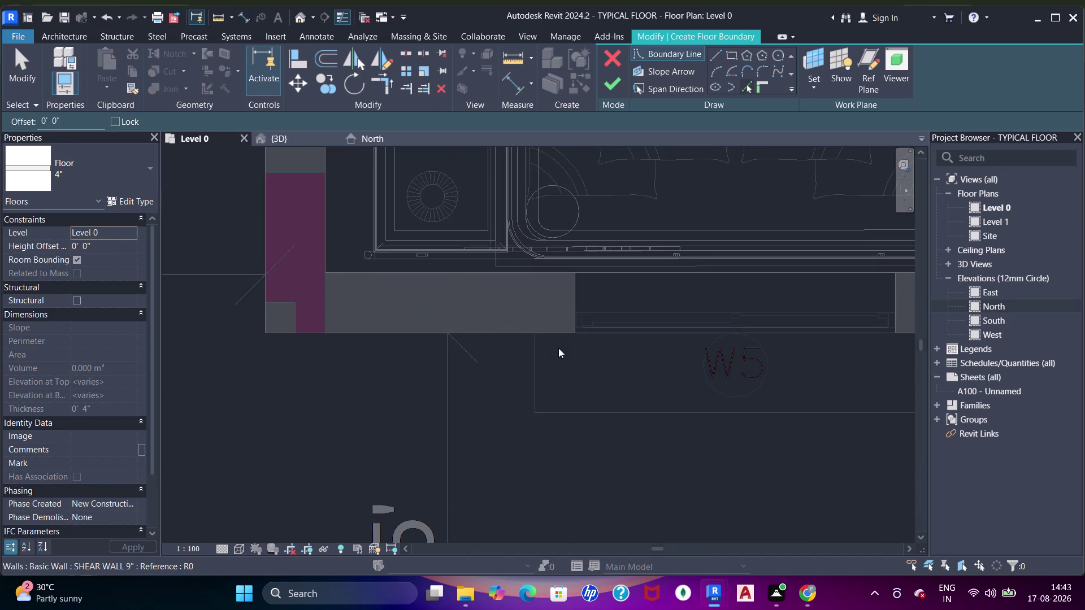
click(538, 372)
click(552, 335)
click(585, 423)
drag(579, 414, 579, 409)
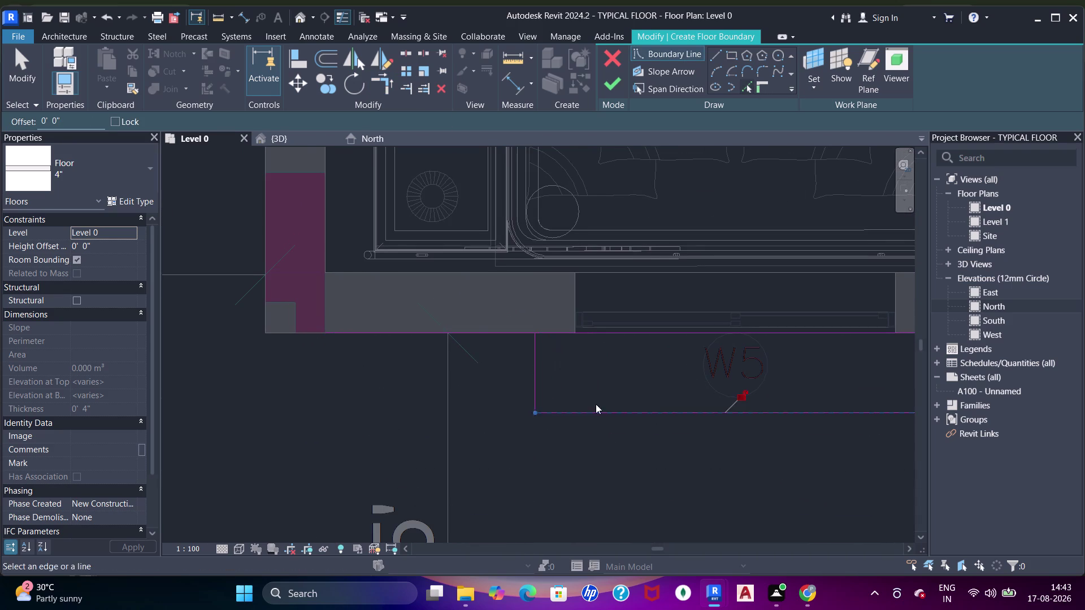
middle_drag(618, 389, 496, 401)
click(818, 370)
key(Escape)
key(Escape)
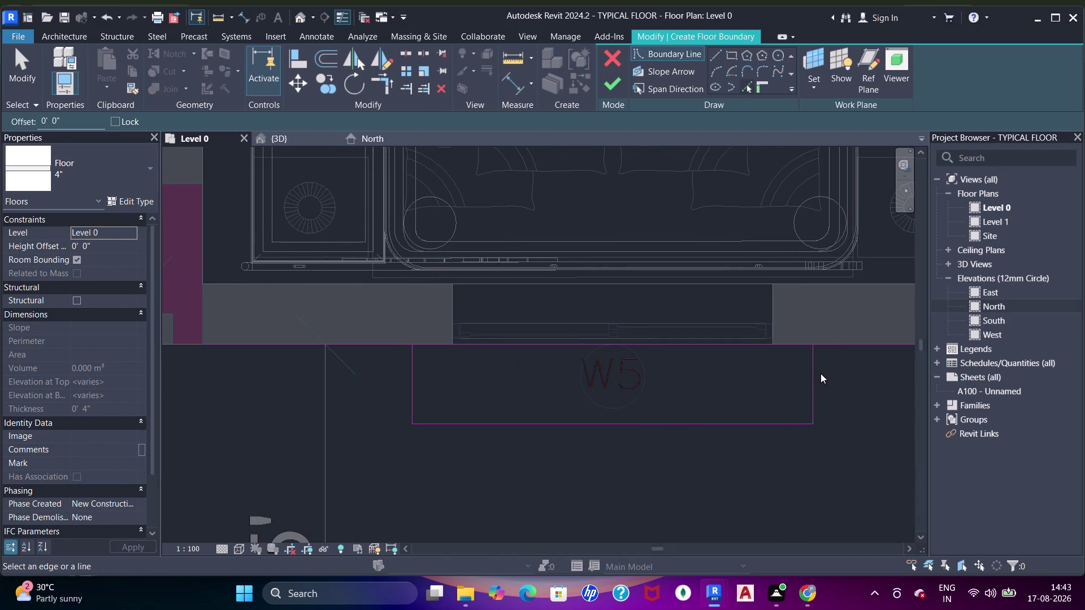
Trim the wall boundary lines into corners with both sides of the horizontal recess.
key(Escape)
key(t)
key(r)
click(409, 382)
click(437, 344)
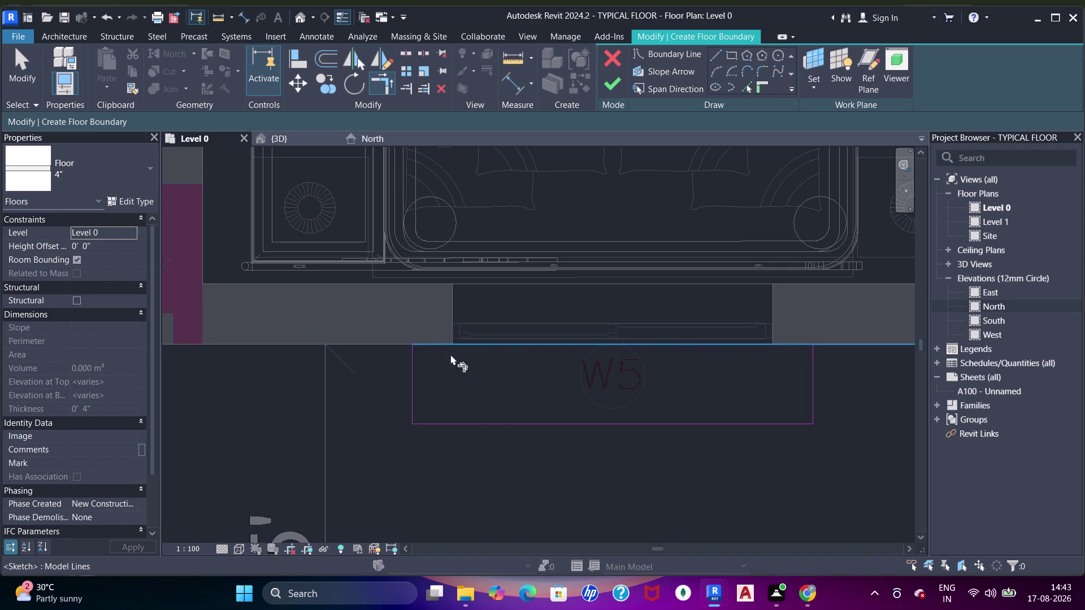
click(496, 430)
click(809, 384)
click(814, 376)
click(791, 345)
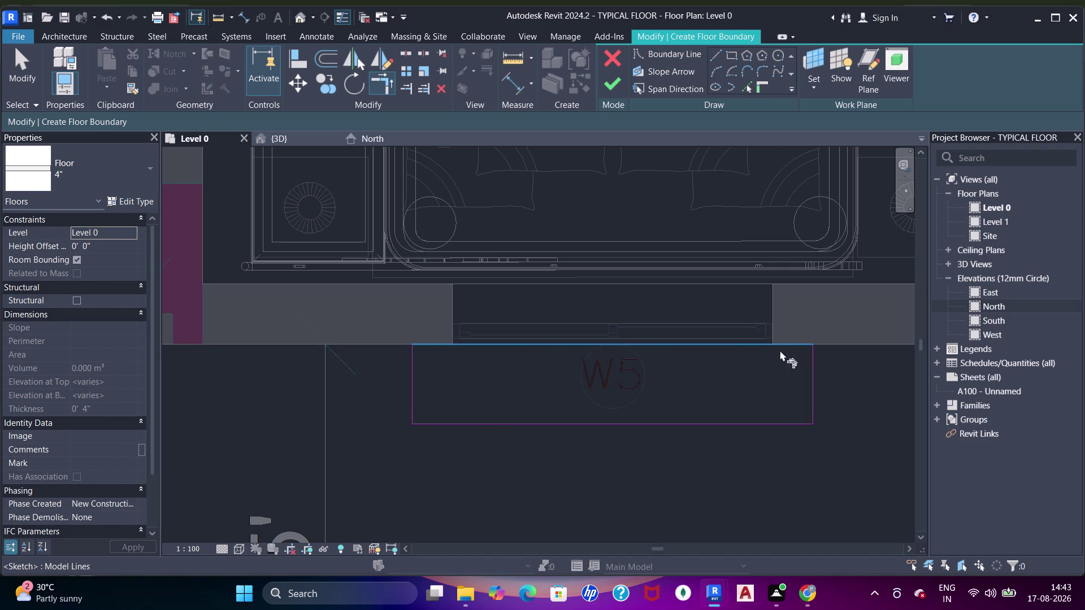